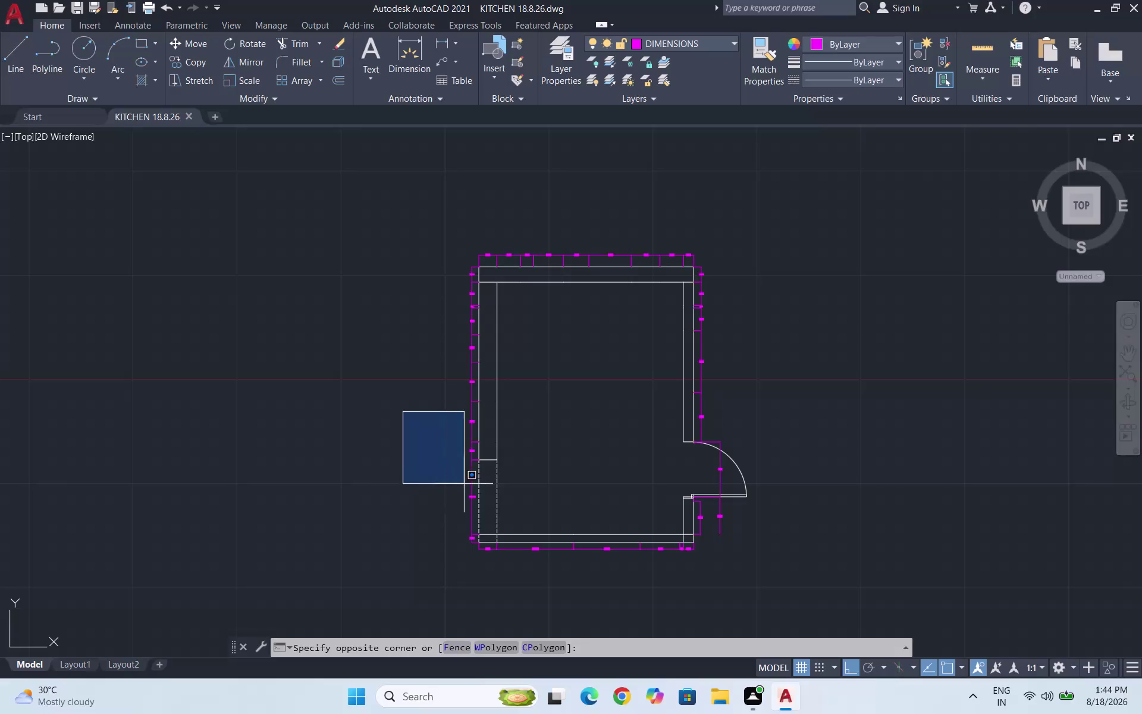
Cancel the accidental selection window, save, and return focus to the drawing.
key(Escape)
key(ctrl+s)
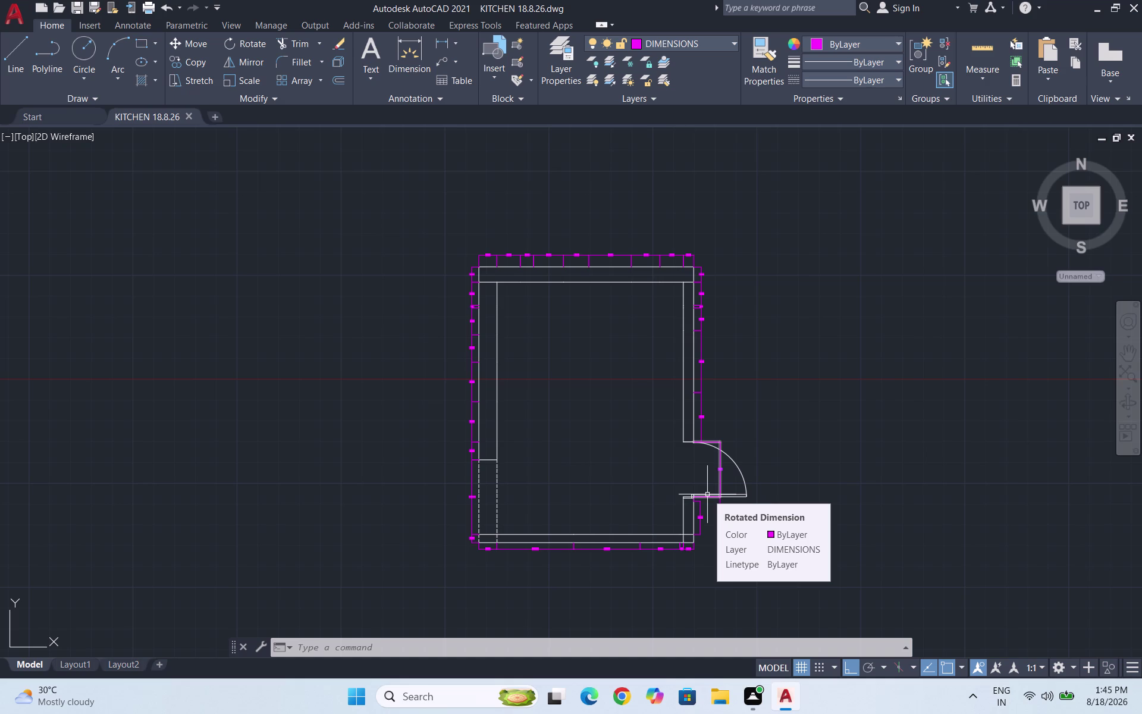
right_click(848, 387)
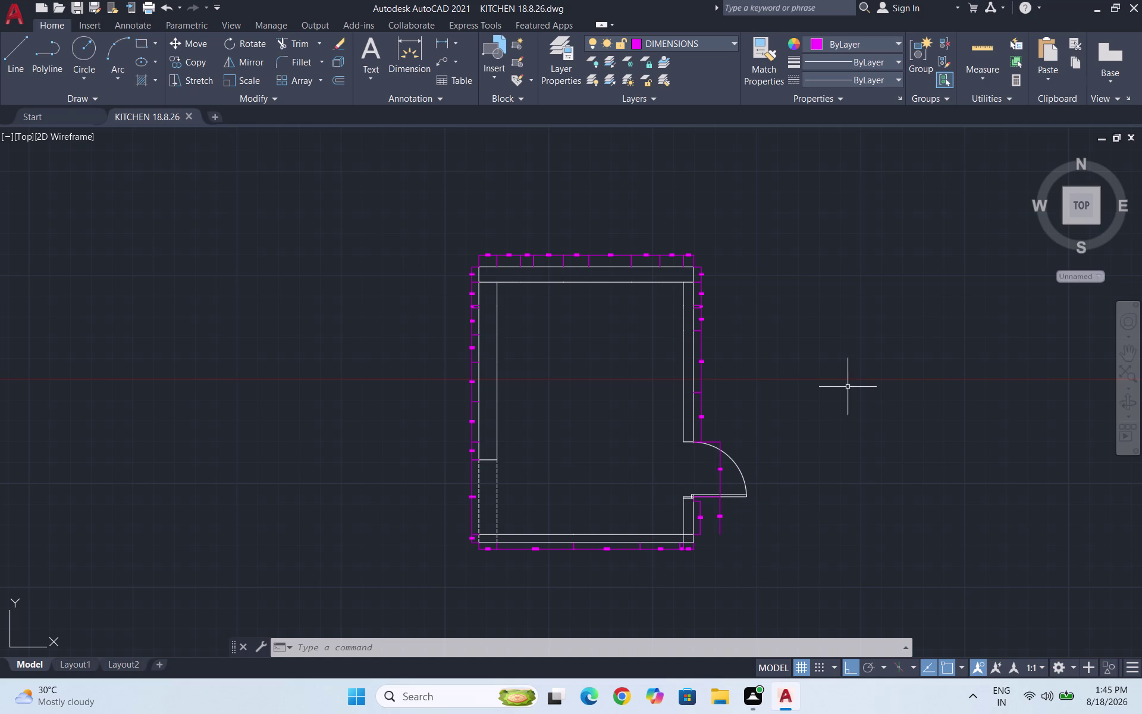
click(770, 404)
triple_click(783, 402)
triple_click(783, 402)
scroll(up, 3)
scroll(down, 3)
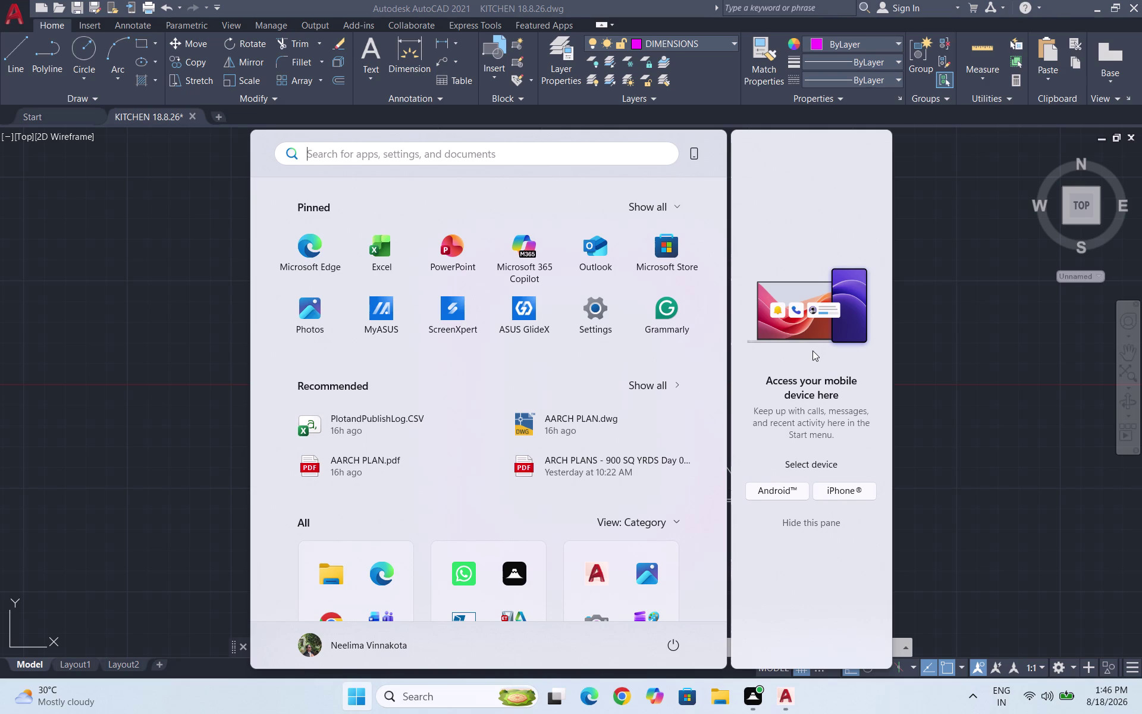
click(960, 380)
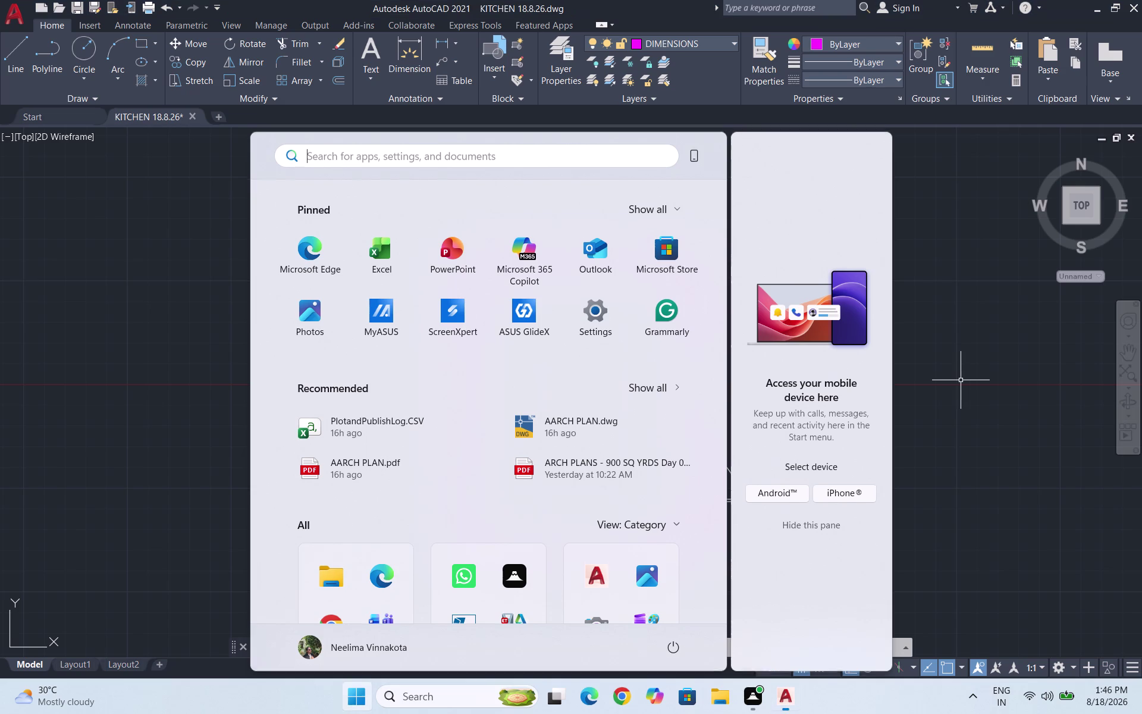
click(961, 380)
click(868, 399)
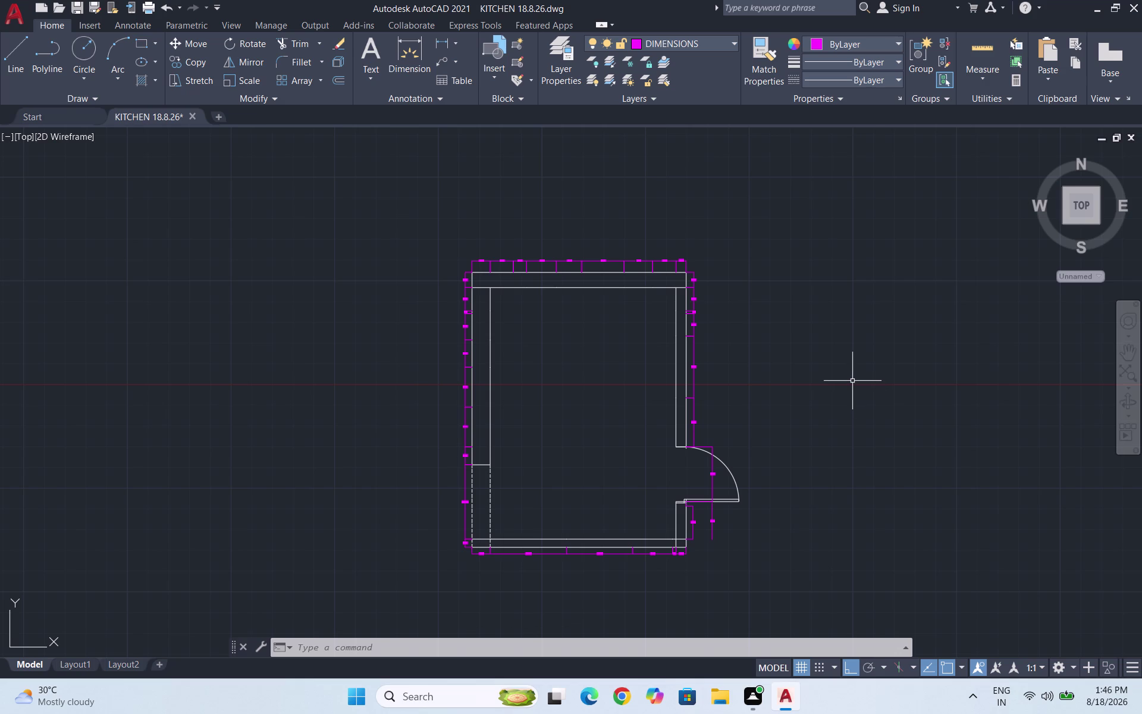
Cancel any running command and start the LINE command with L.
scroll(up, 3)
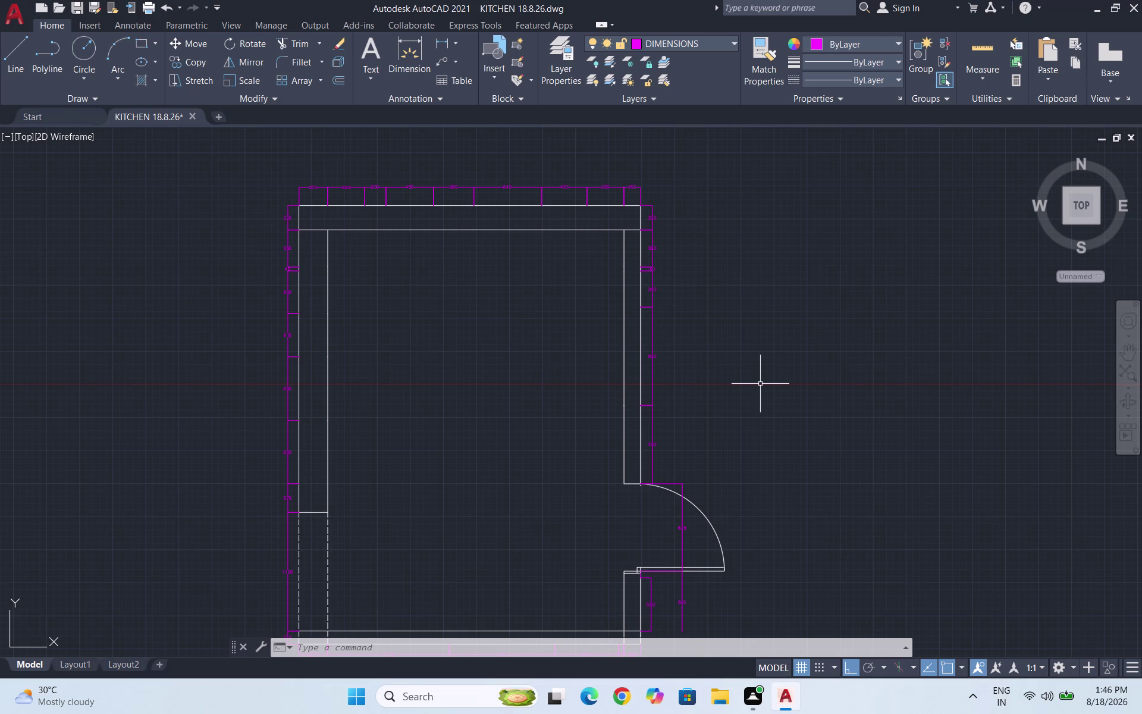
scroll(down, 3)
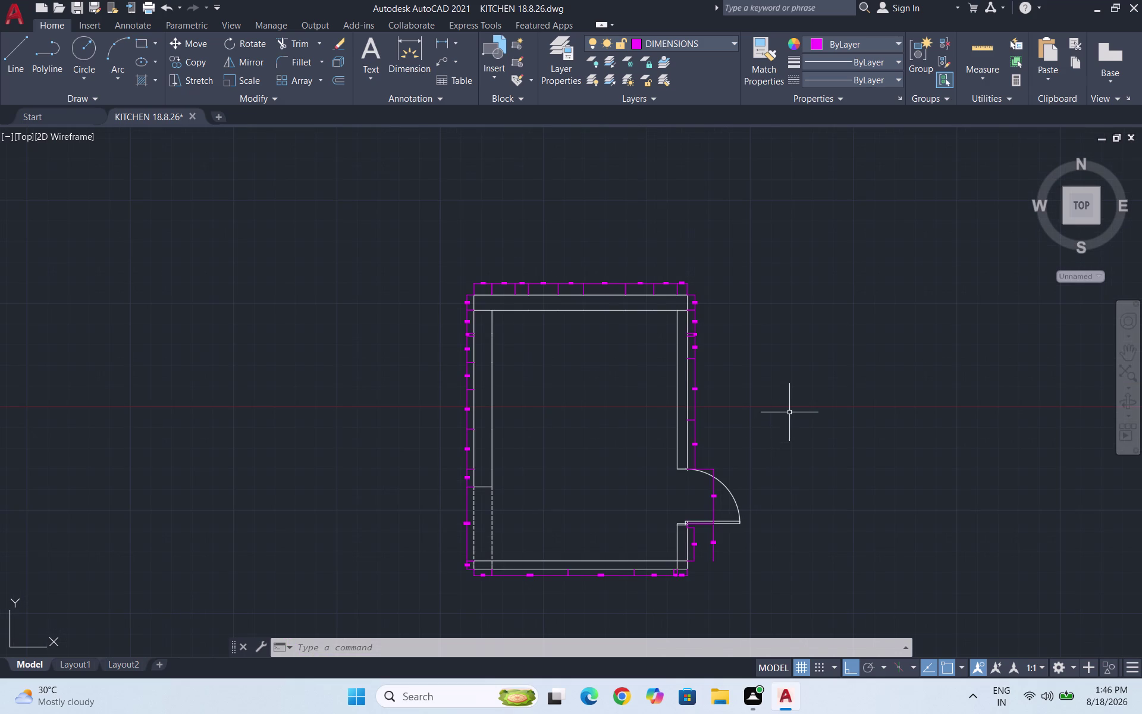
key(ctrl+s)
key(ctrl+s)
key(Escape)
key(Escape)
key(Escape)
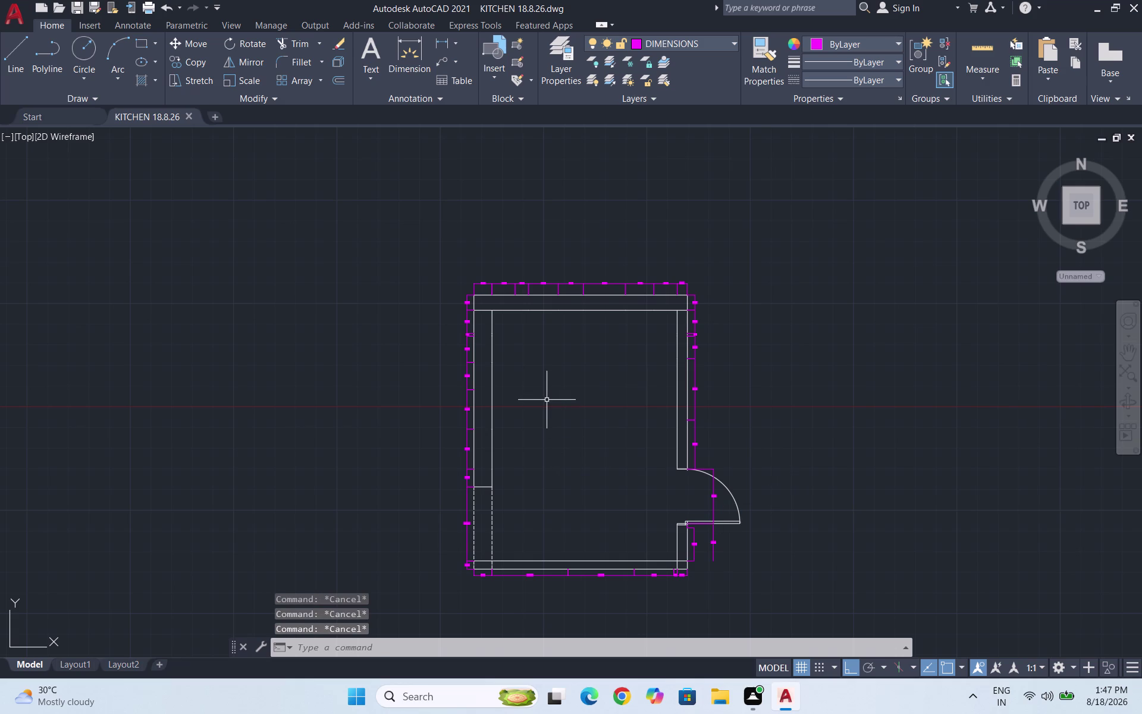
scroll(up, 3)
key(l)
key(Return)
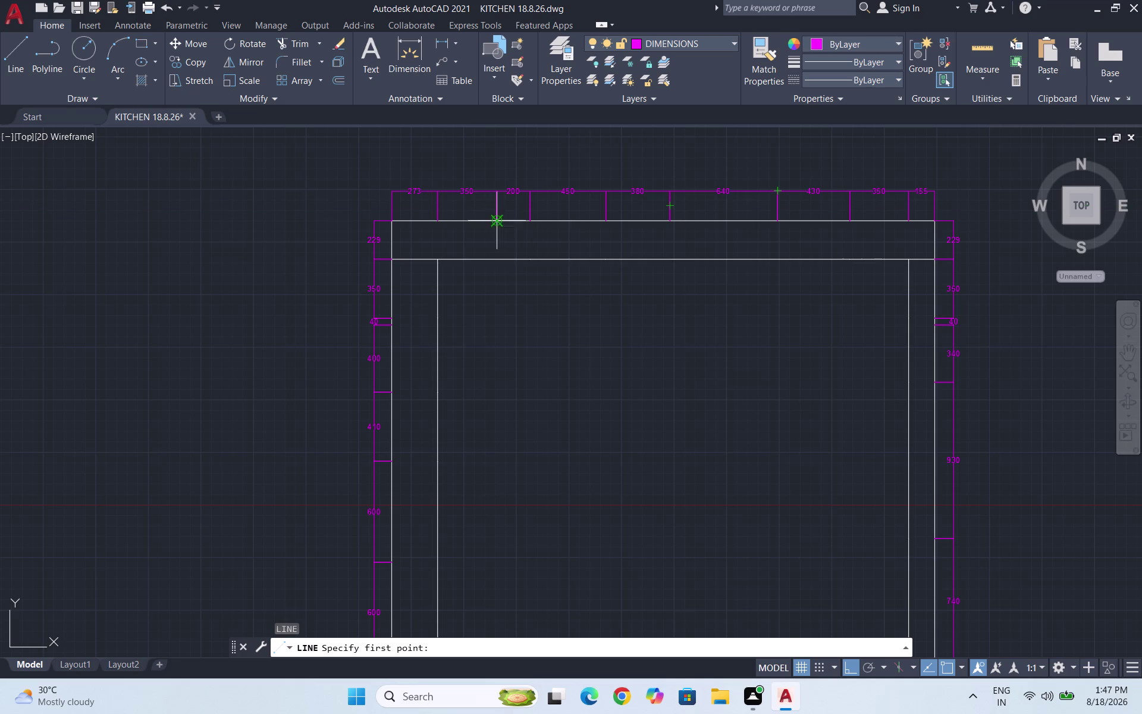
Draw a vertical line down from the top wall with a short return leg to the left wall.
click(507, 253)
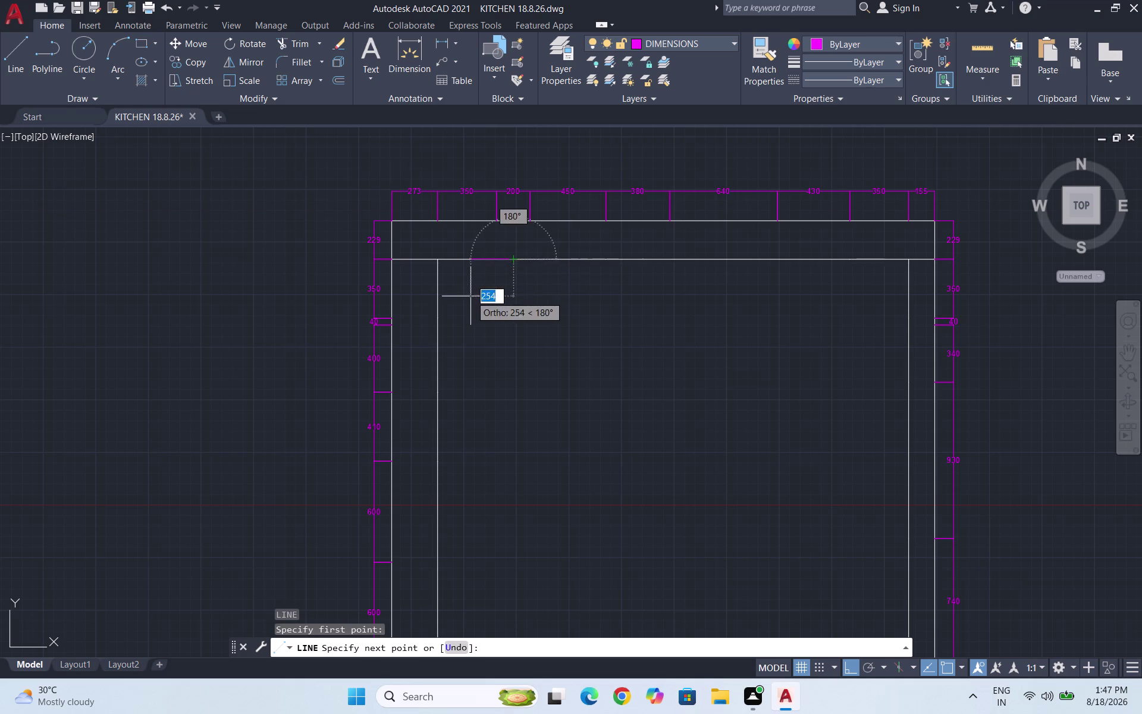
key(Escape)
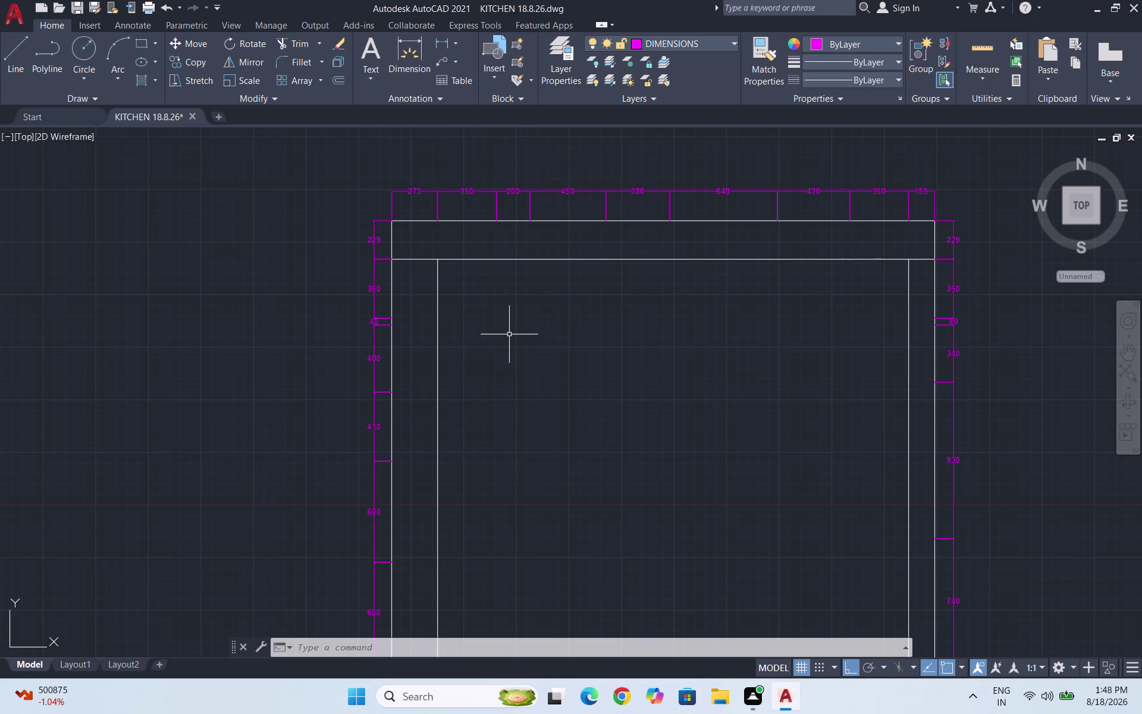
key(l)
key(Return)
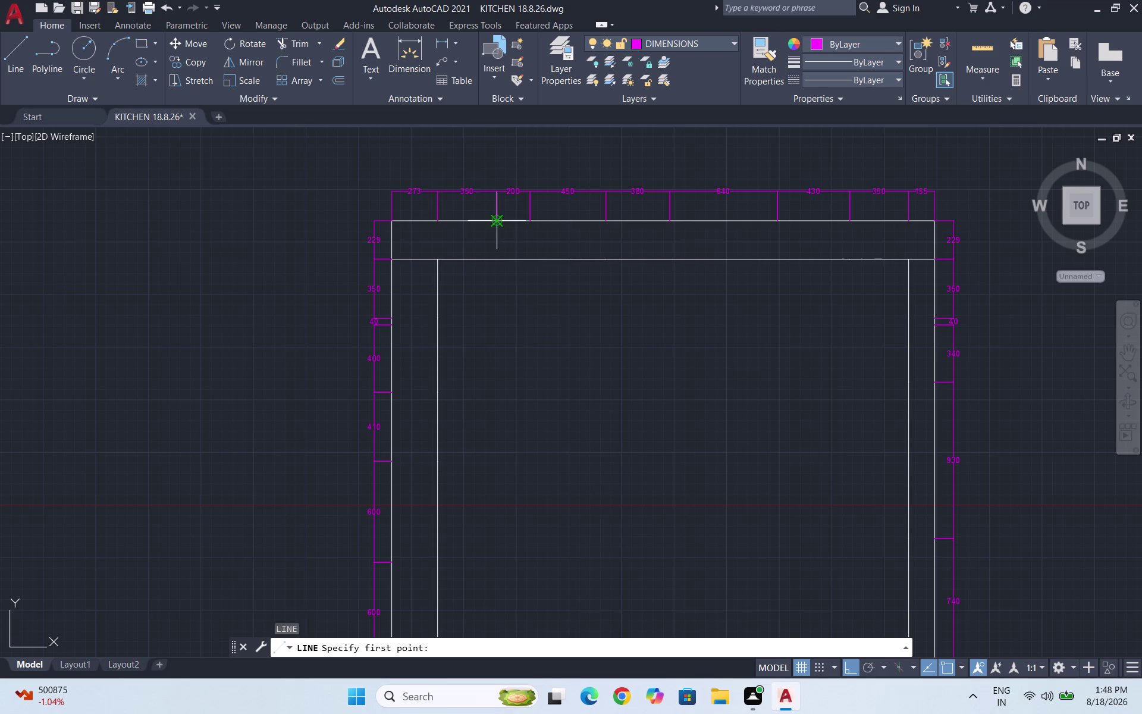
click(497, 261)
scroll(down, 3)
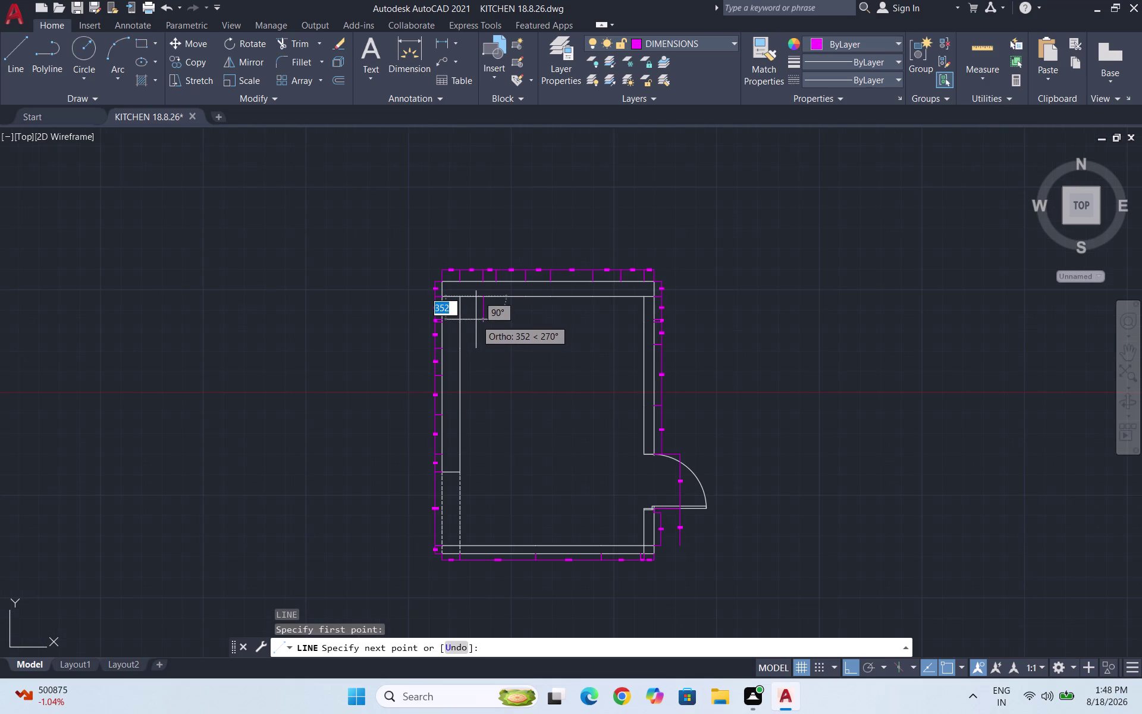
scroll(up, 3)
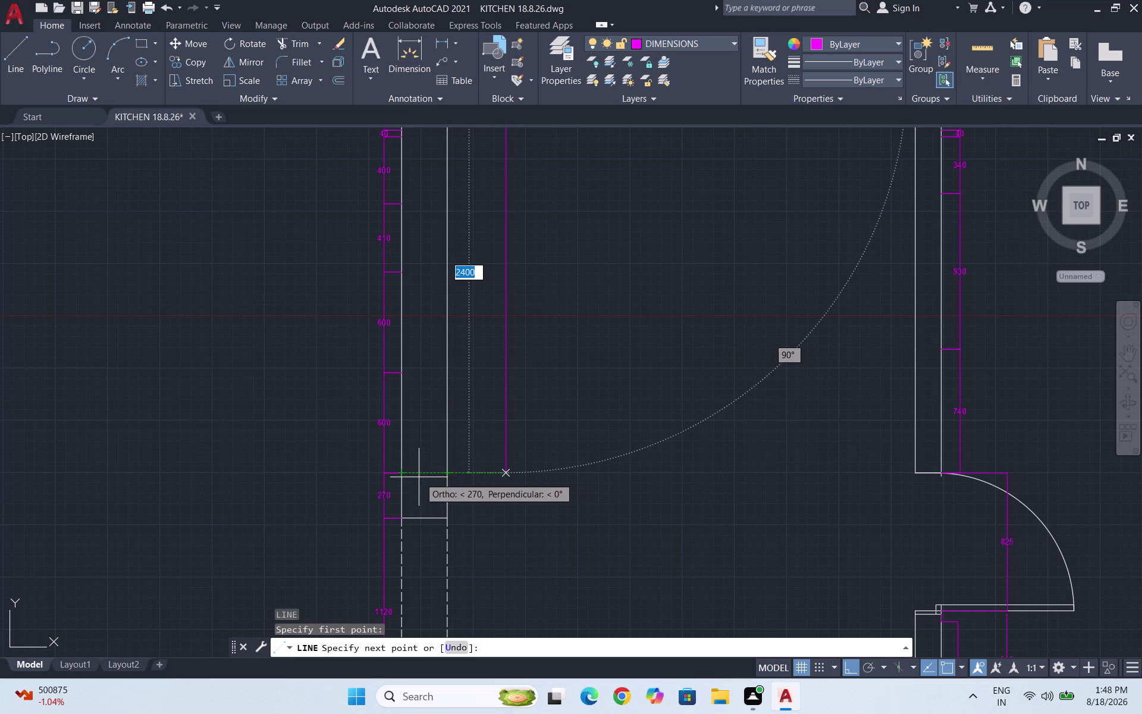
click(506, 473)
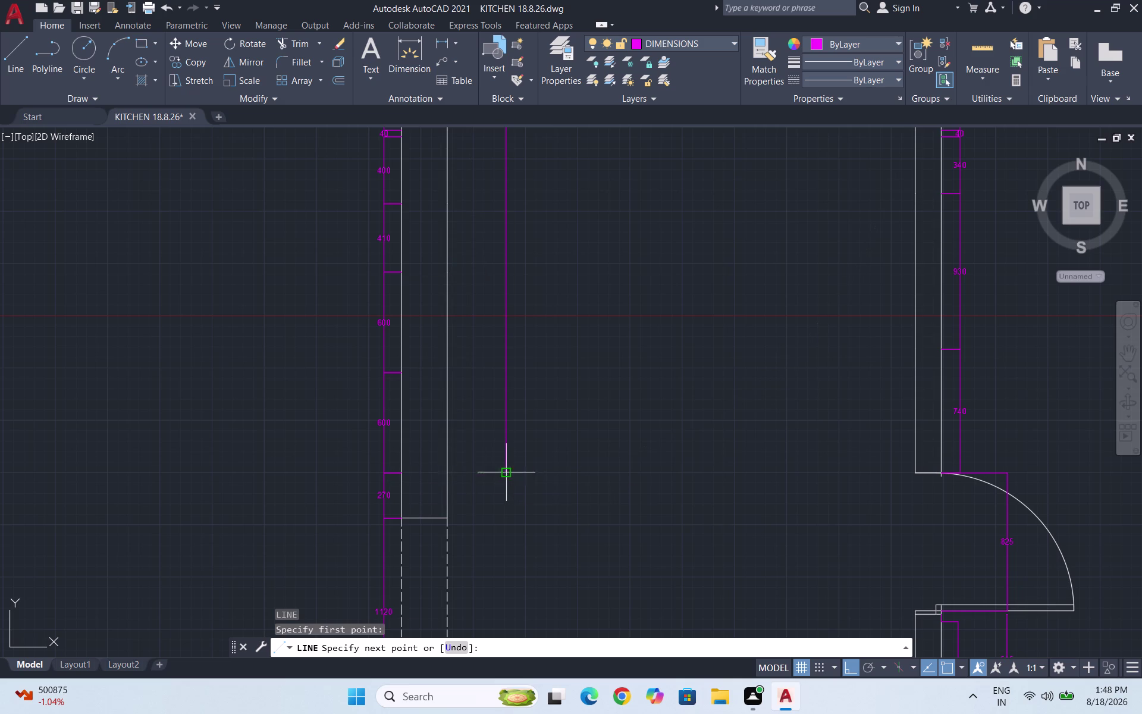
click(449, 474)
key(Escape)
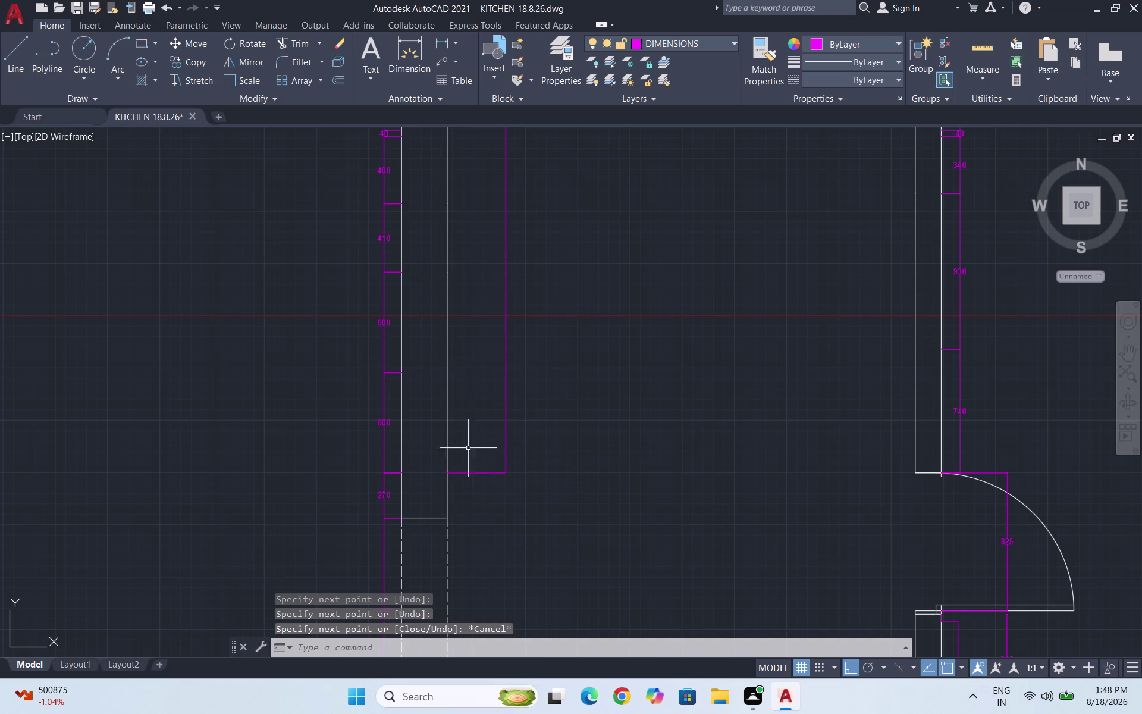
scroll(down, 3)
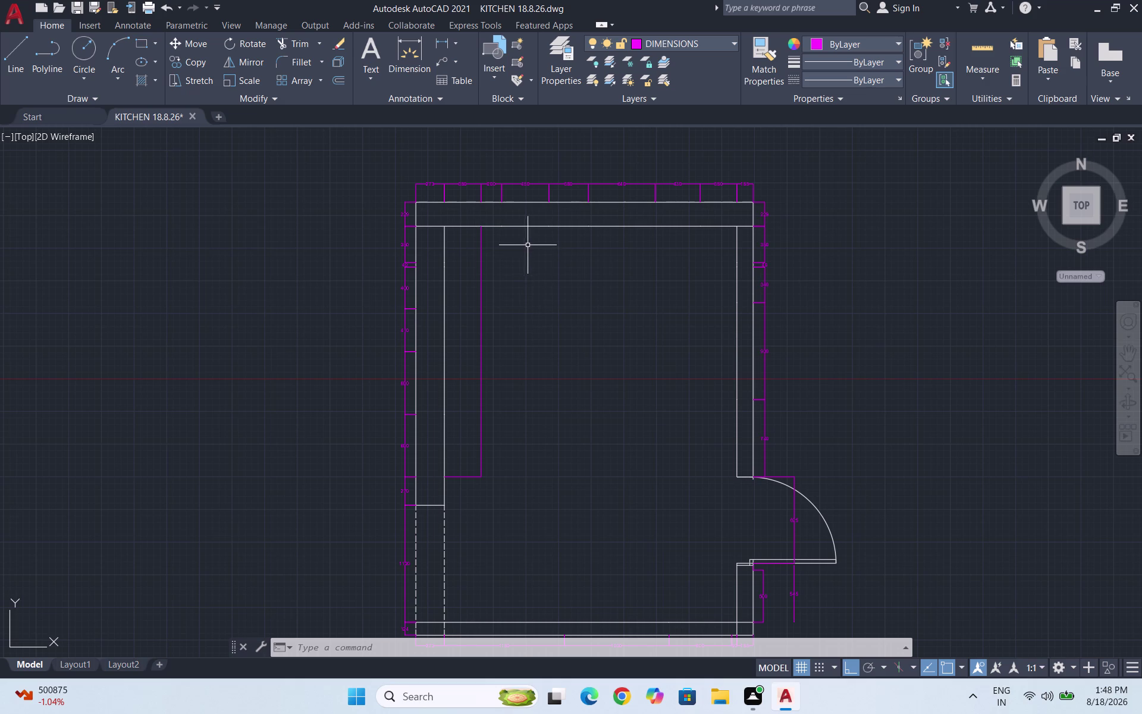
Make KITCHEN ITEMS the current layer and cancel any active command.
click(667, 39)
click(692, 135)
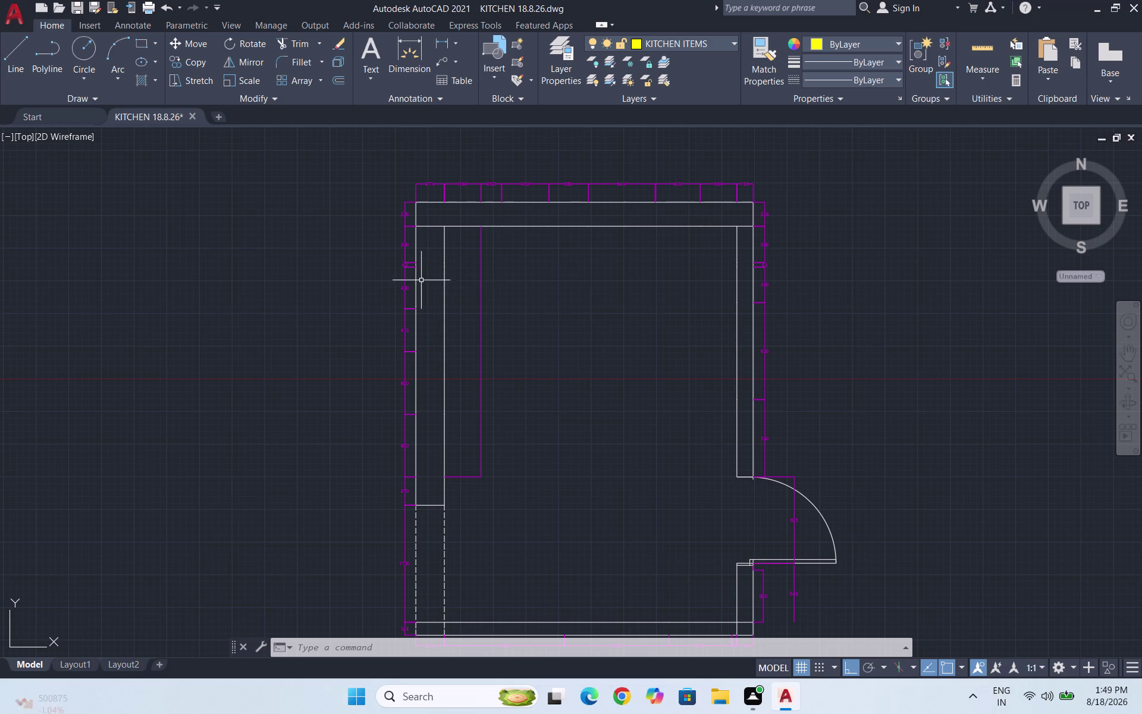
scroll(up, 3)
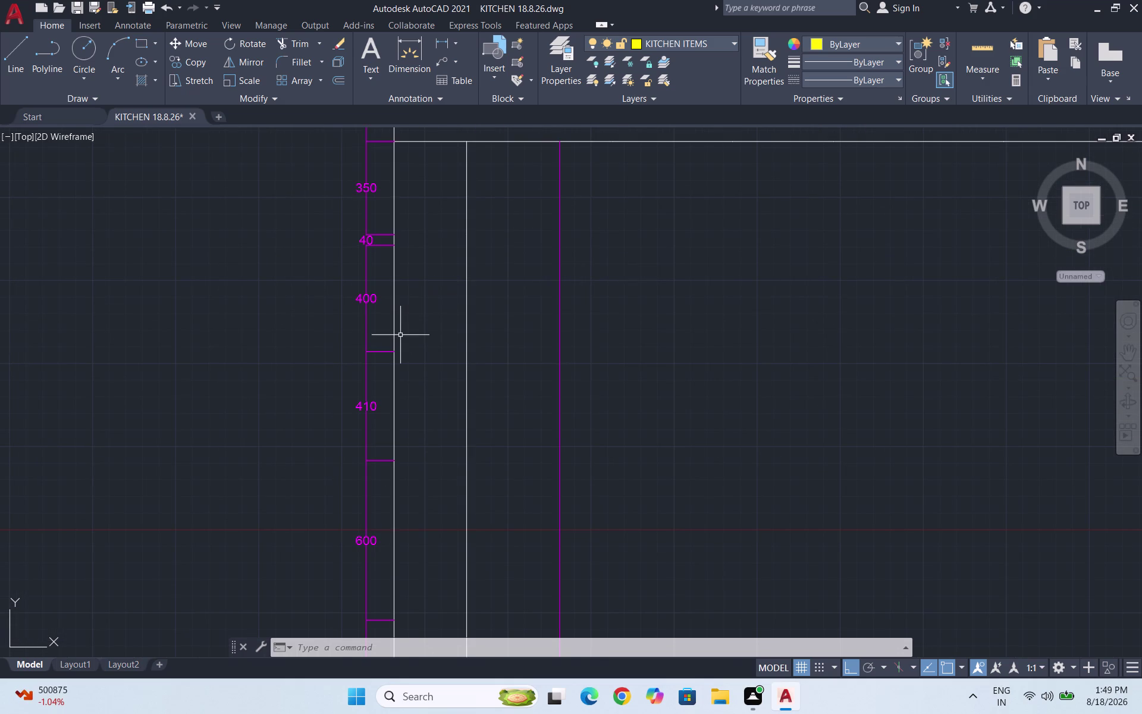
scroll(down, 3)
key(Escape)
key(Escape)
key(Escape)
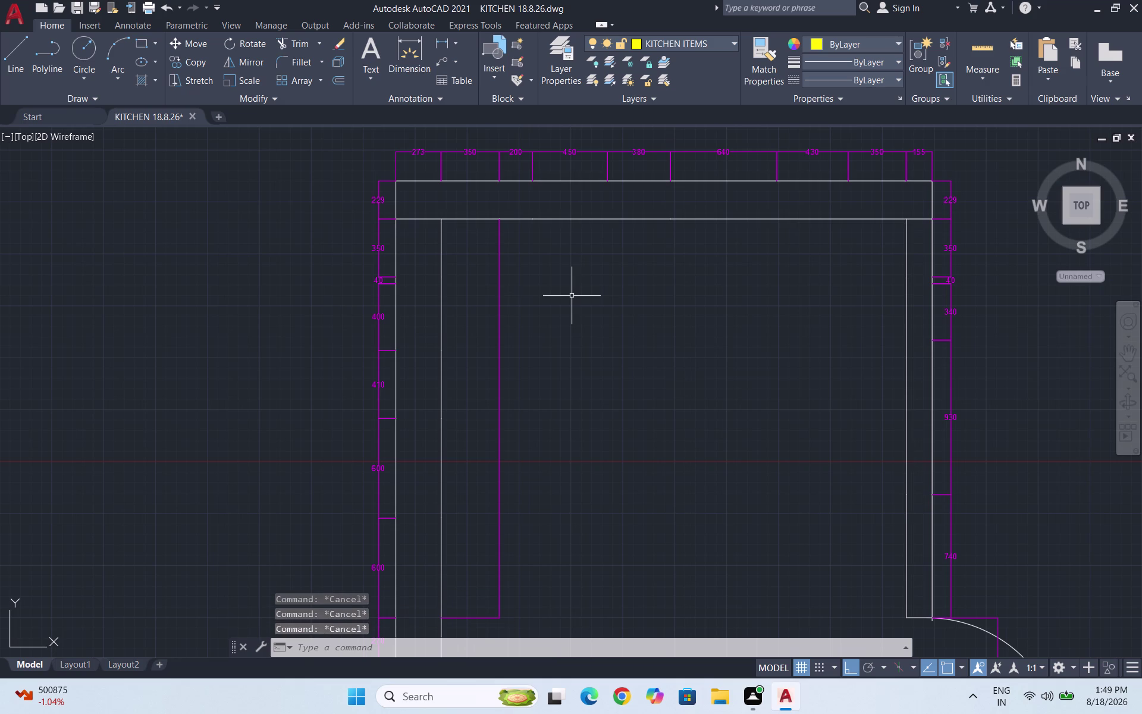
key(Escape)
key(Escape)
Draw a yellow line 2400 down from the top wall with a short leg left.
key(l)
key(Return)
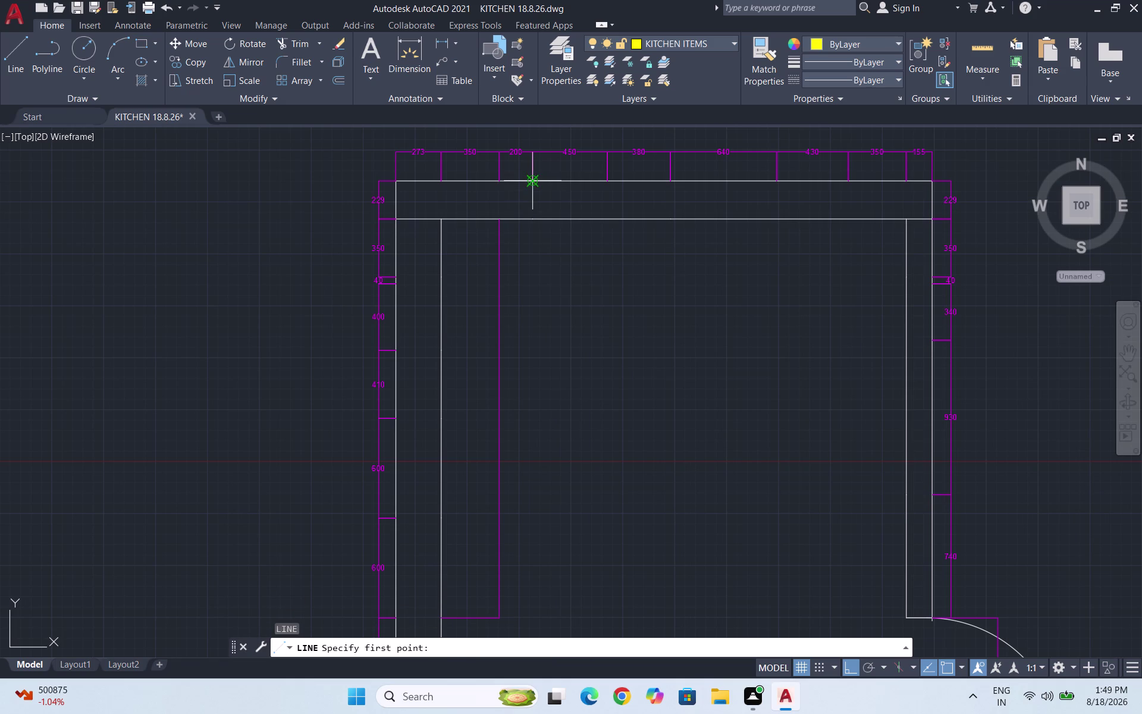
click(531, 216)
scroll(down, 3)
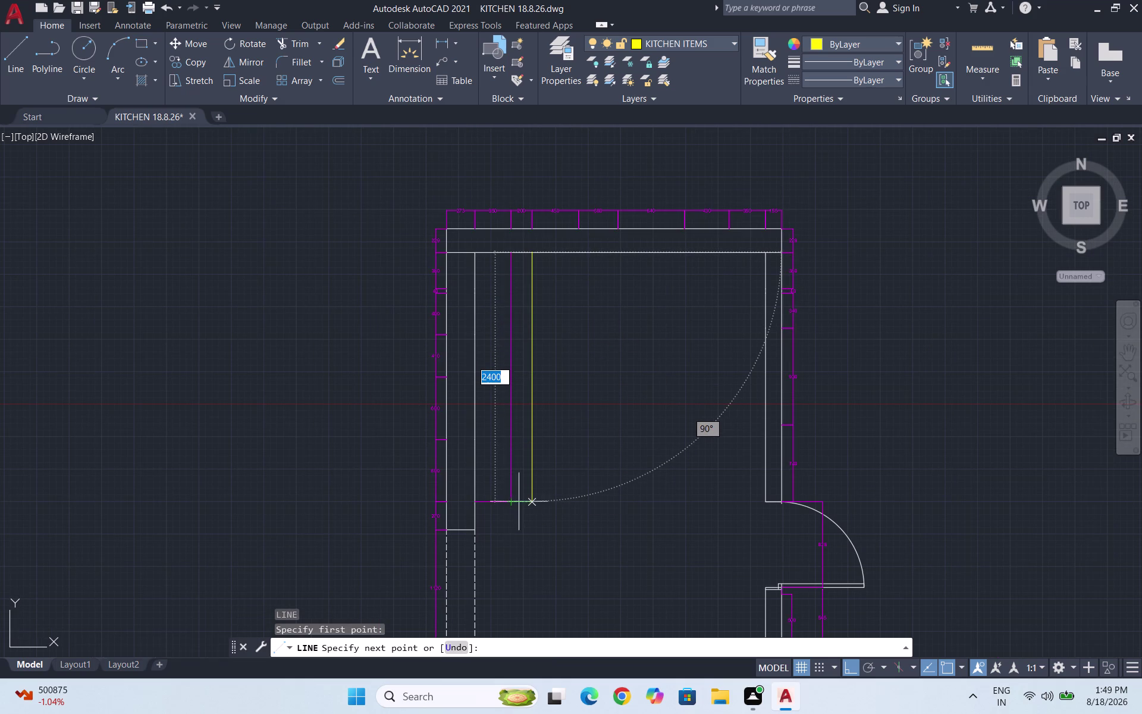
click(532, 501)
click(511, 504)
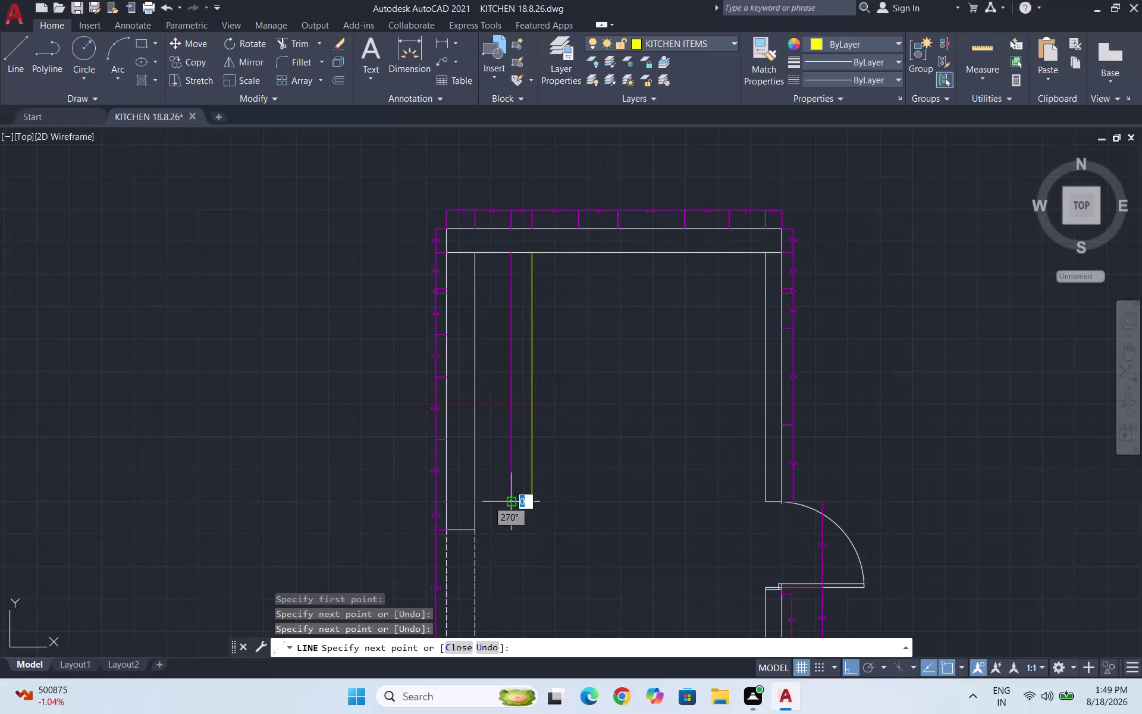
key(Escape)
scroll(down, 3)
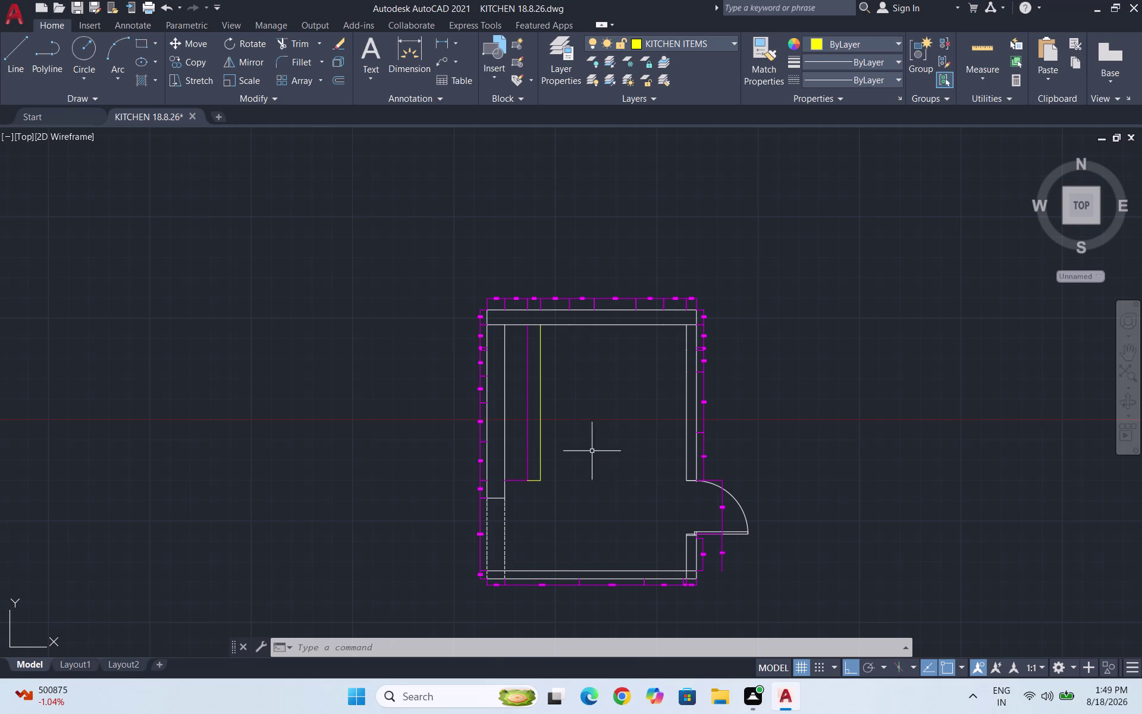
Draw a long yellow horizontal line from the counter edge rightward past the right wall.
scroll(up, 3)
scroll(up, 3)
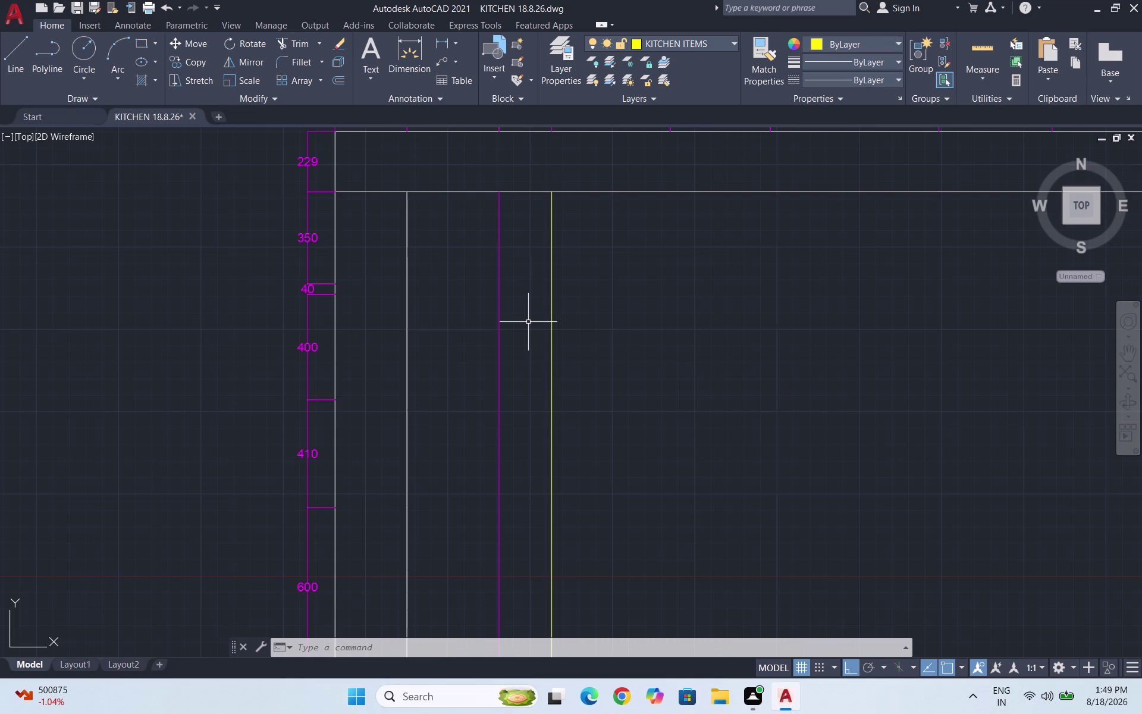
key(l)
key(Return)
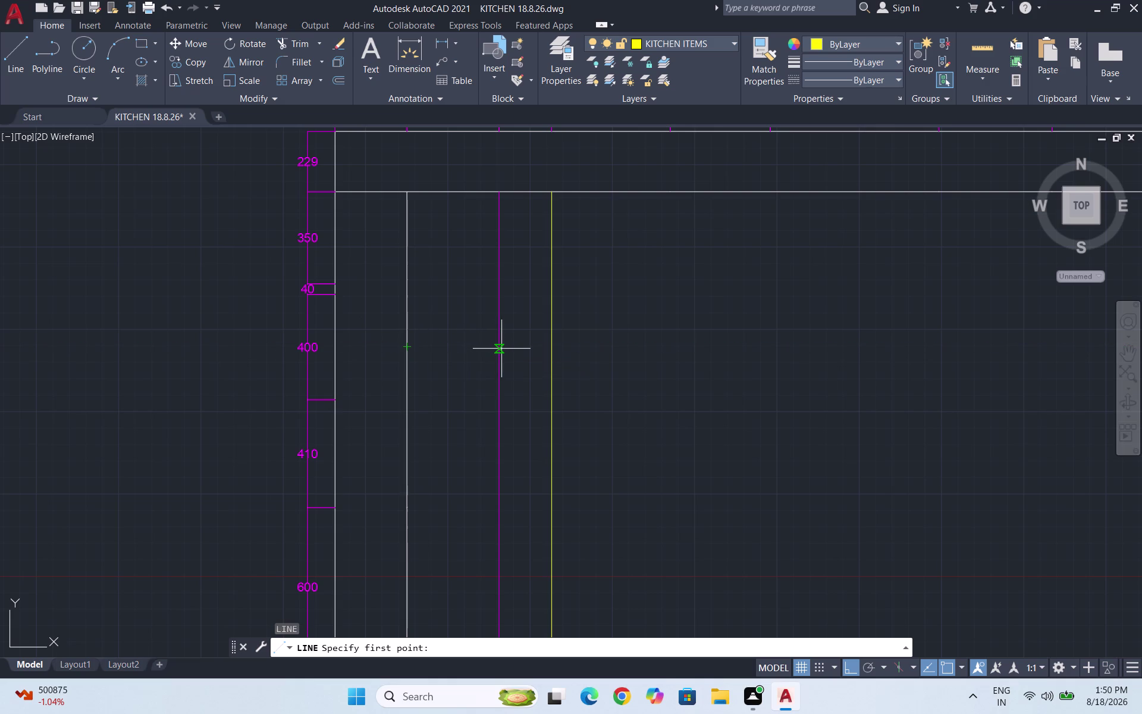
click(549, 349)
scroll(down, 3)
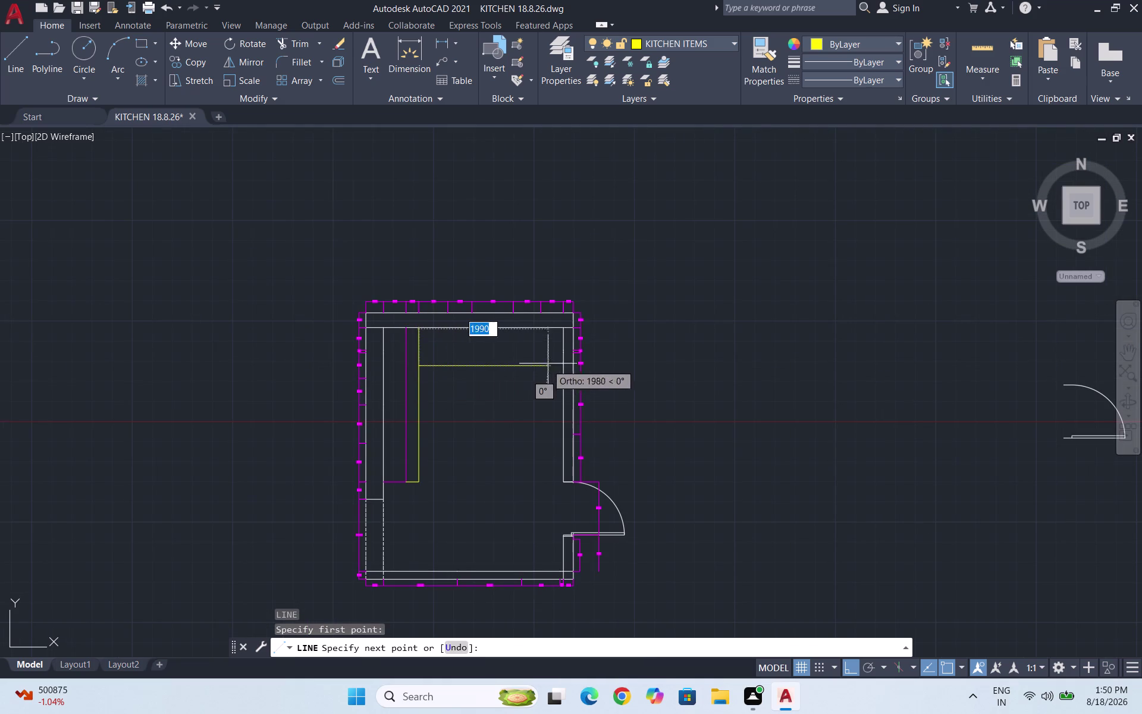
click(705, 346)
key(Escape)
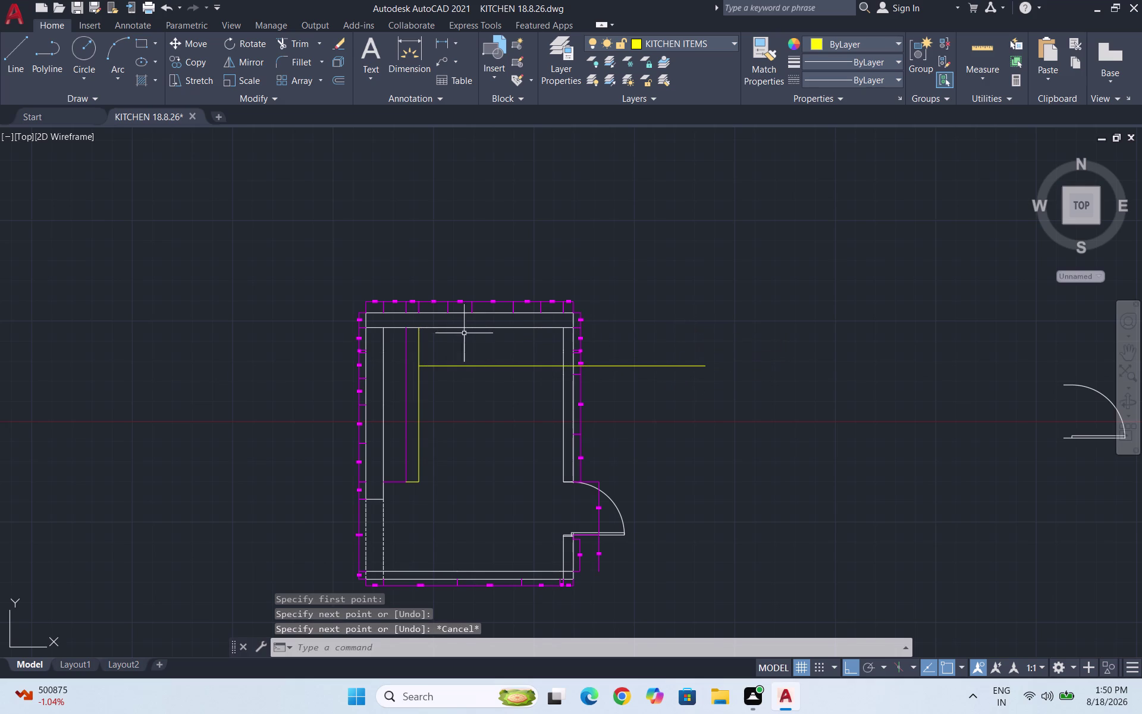
Switch the current layer to WALLS from the Layers dropdown.
scroll(up, 3)
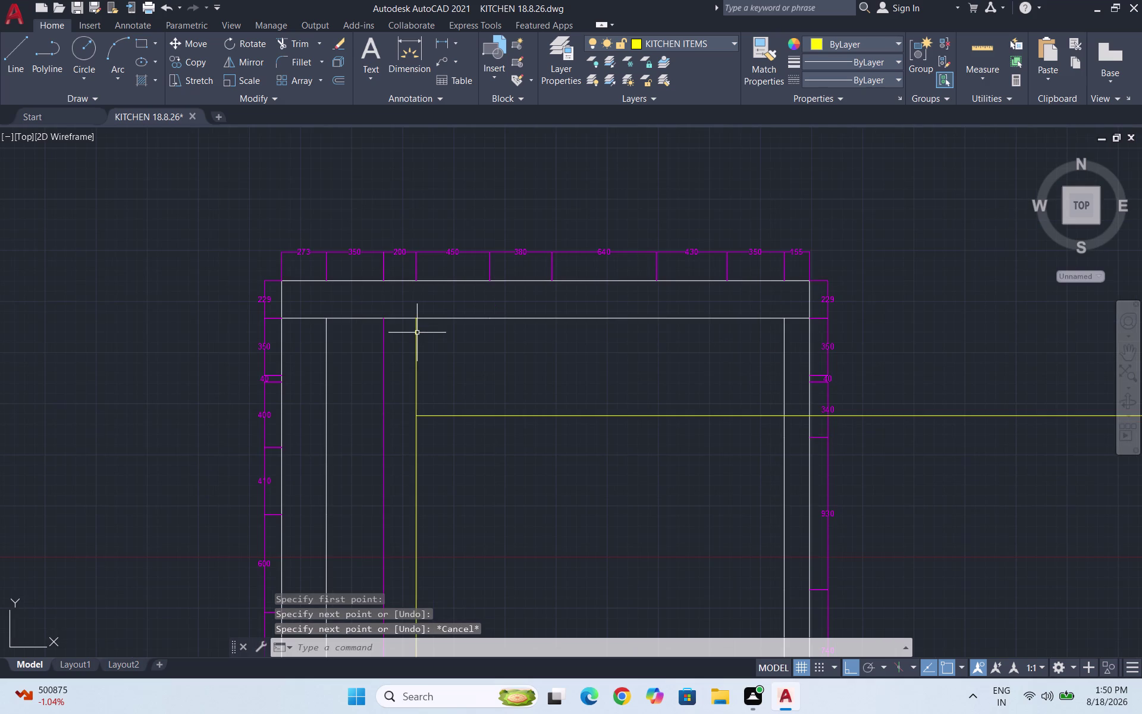
click(695, 33)
click(694, 40)
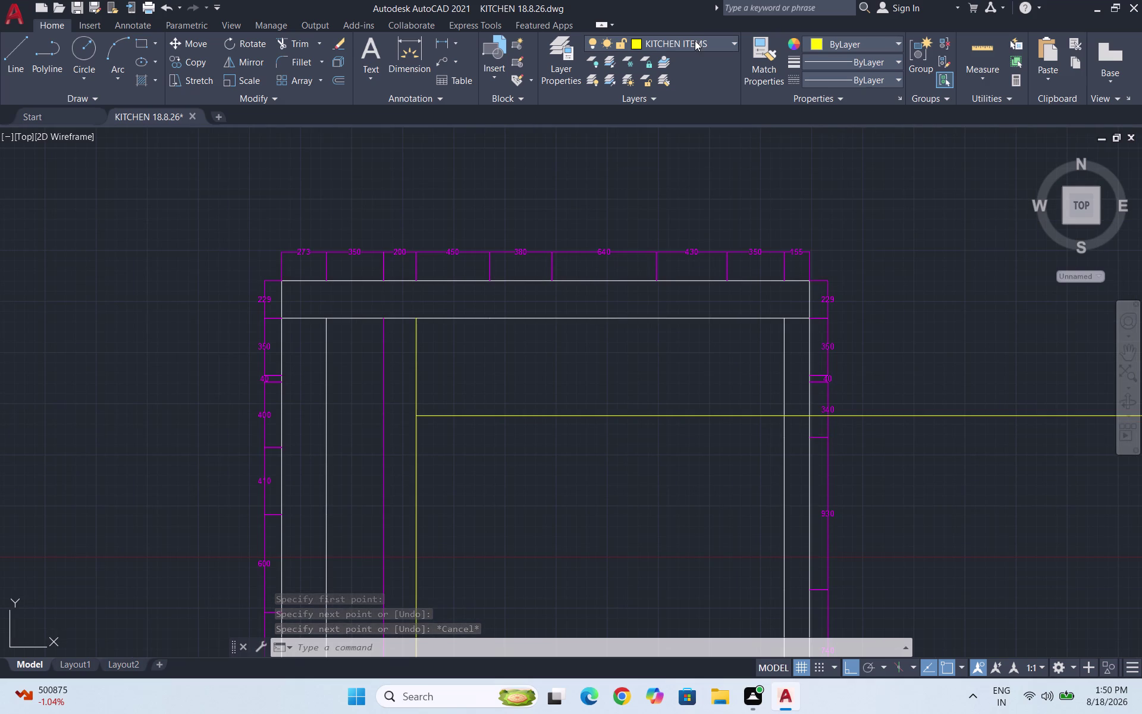
click(698, 170)
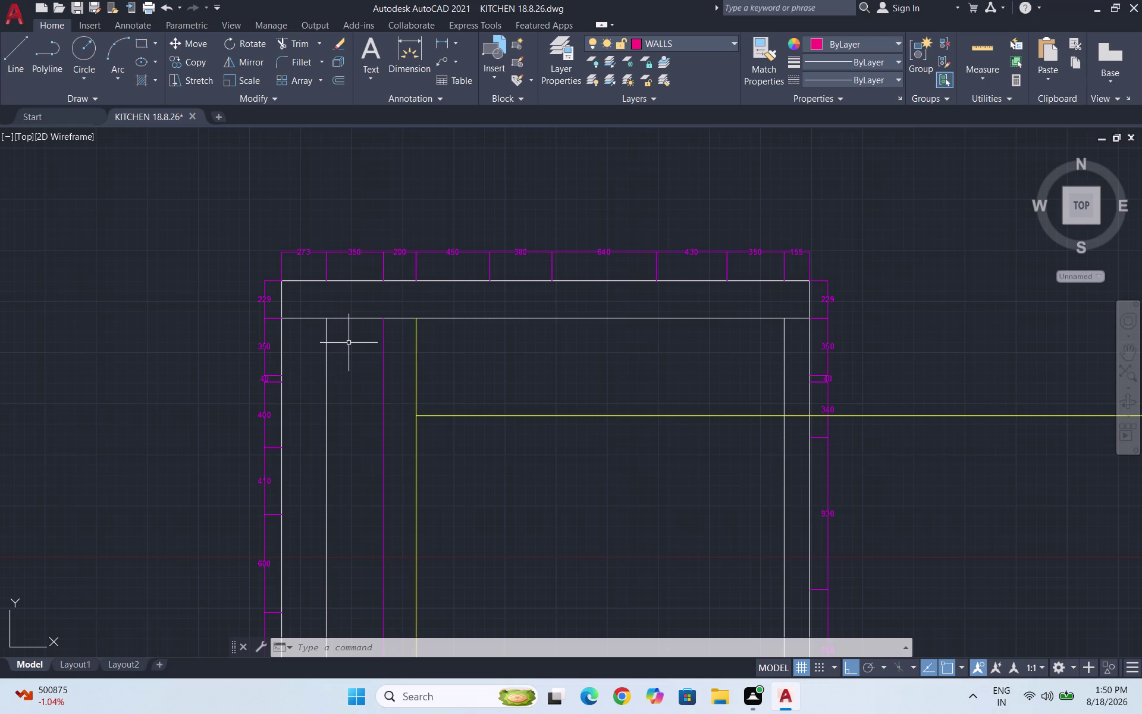
Draw a magenta horizontal line from the 40 mark across to the right wall.
key(l)
key(Return)
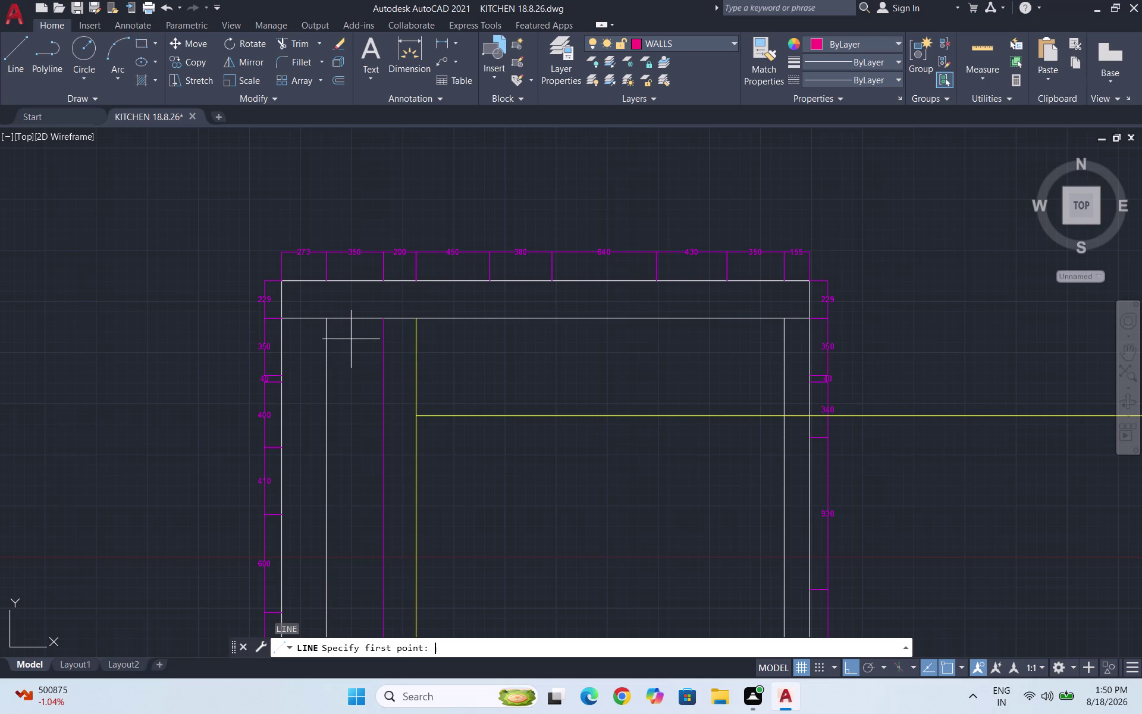
scroll(up, 3)
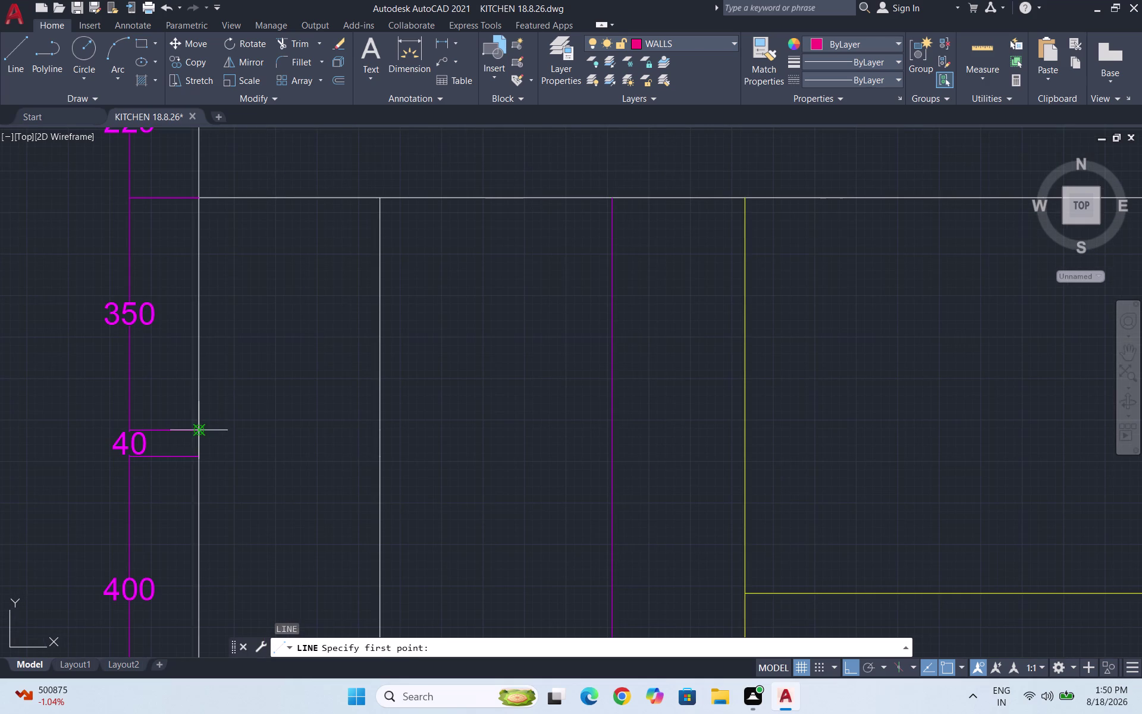
click(745, 429)
scroll(down, 3)
scroll(down, 3)
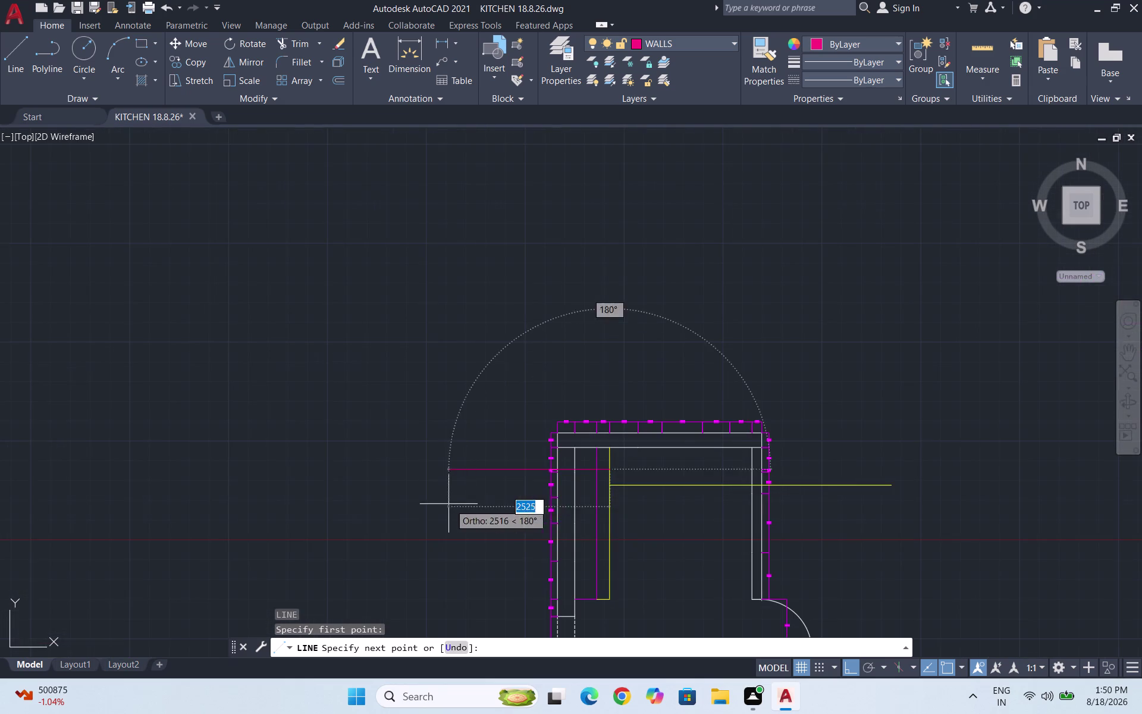
scroll(up, 3)
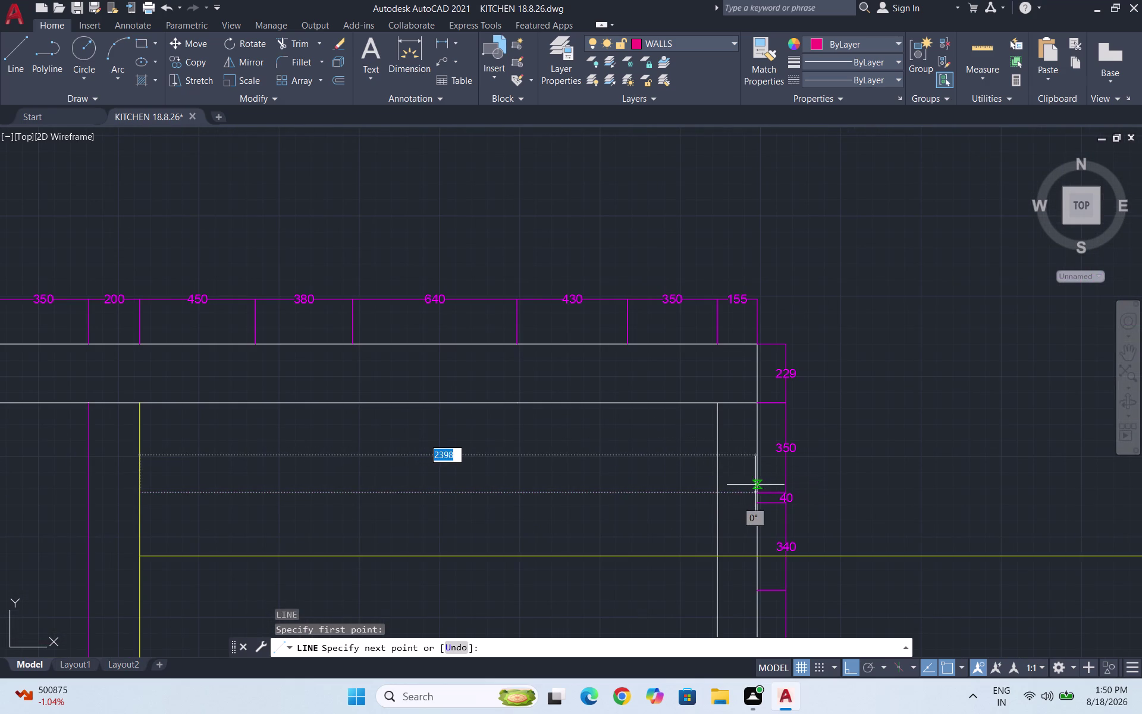
click(720, 494)
key(Escape)
Zoom around the plan and select the yellow horizontal counter line.
scroll(down, 3)
scroll(down, 3)
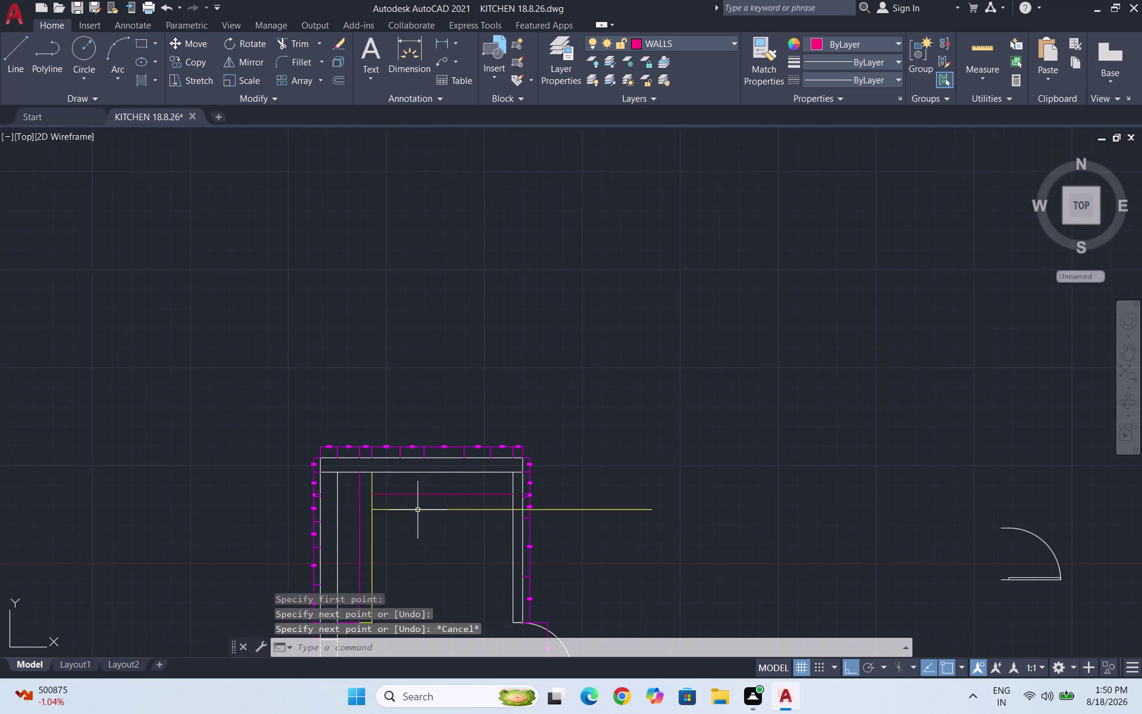
scroll(up, 3)
scroll(down, 3)
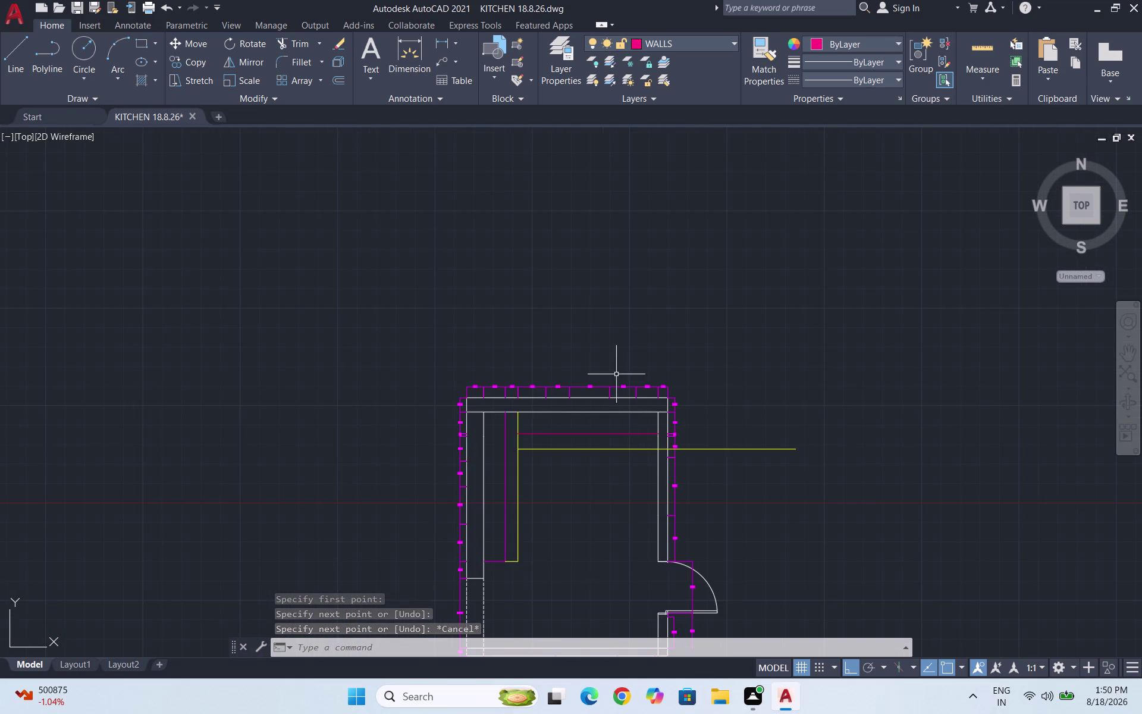
scroll(down, 3)
scroll(up, 3)
scroll(up, 3)
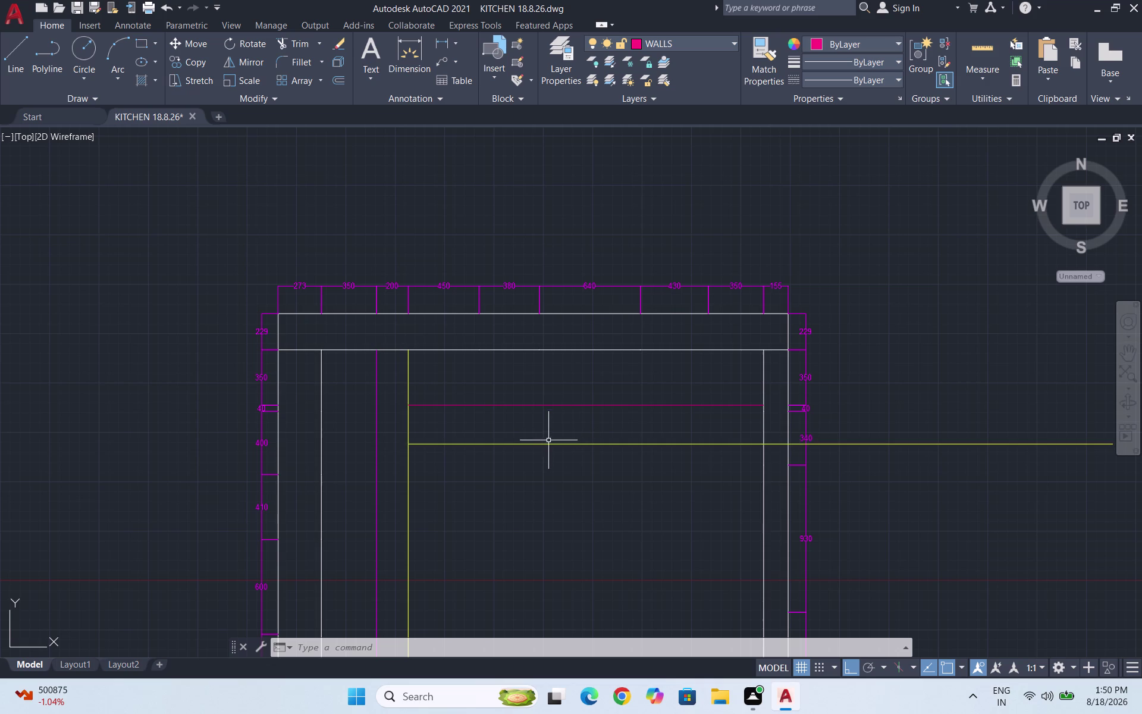
drag(507, 461, 499, 454)
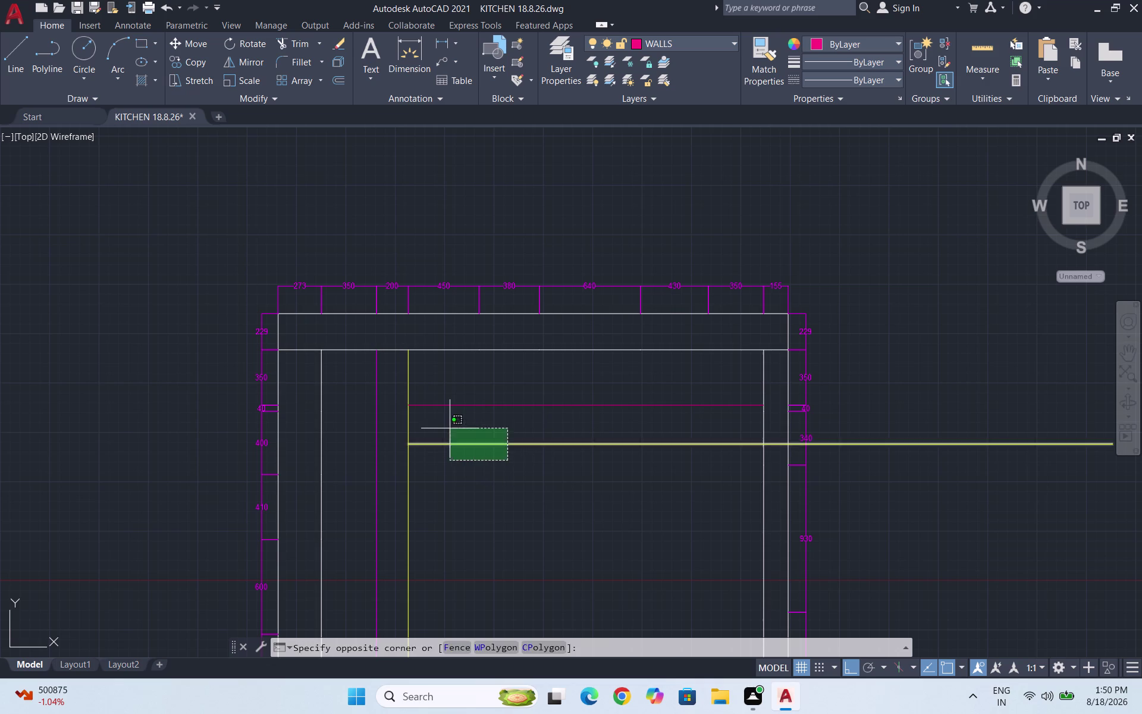
Try offsetting the yellow counter line by 2, then cancel.
click(450, 429)
key(o)
key(Return)
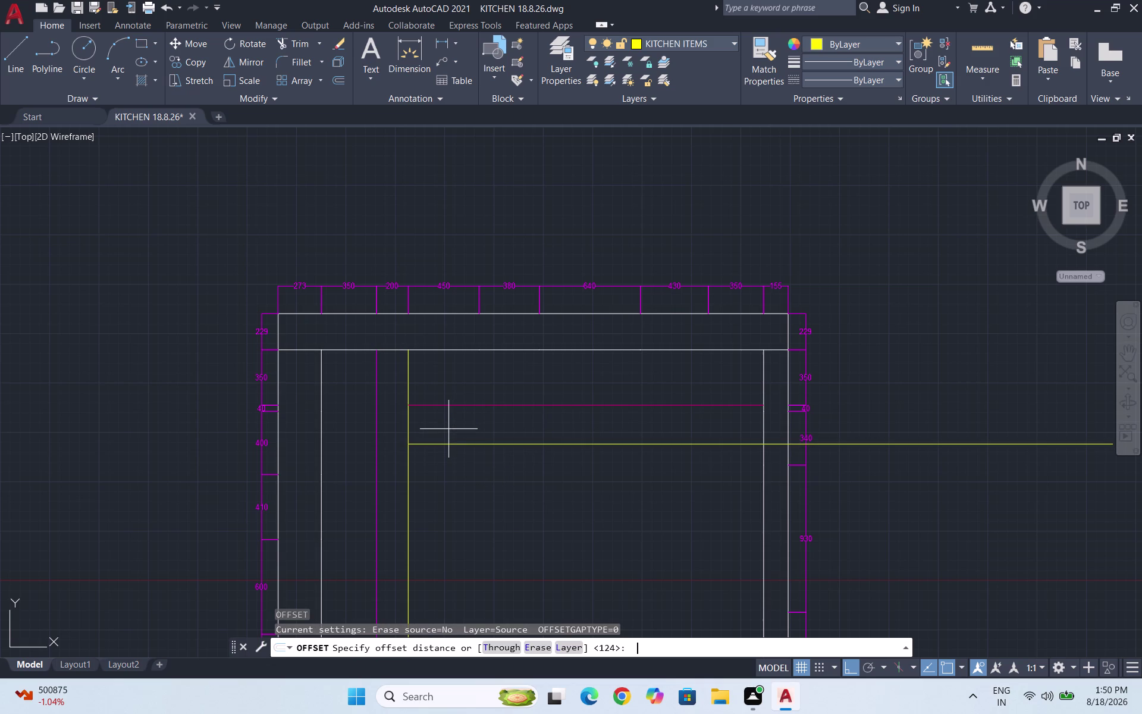
key(2)
key(Return)
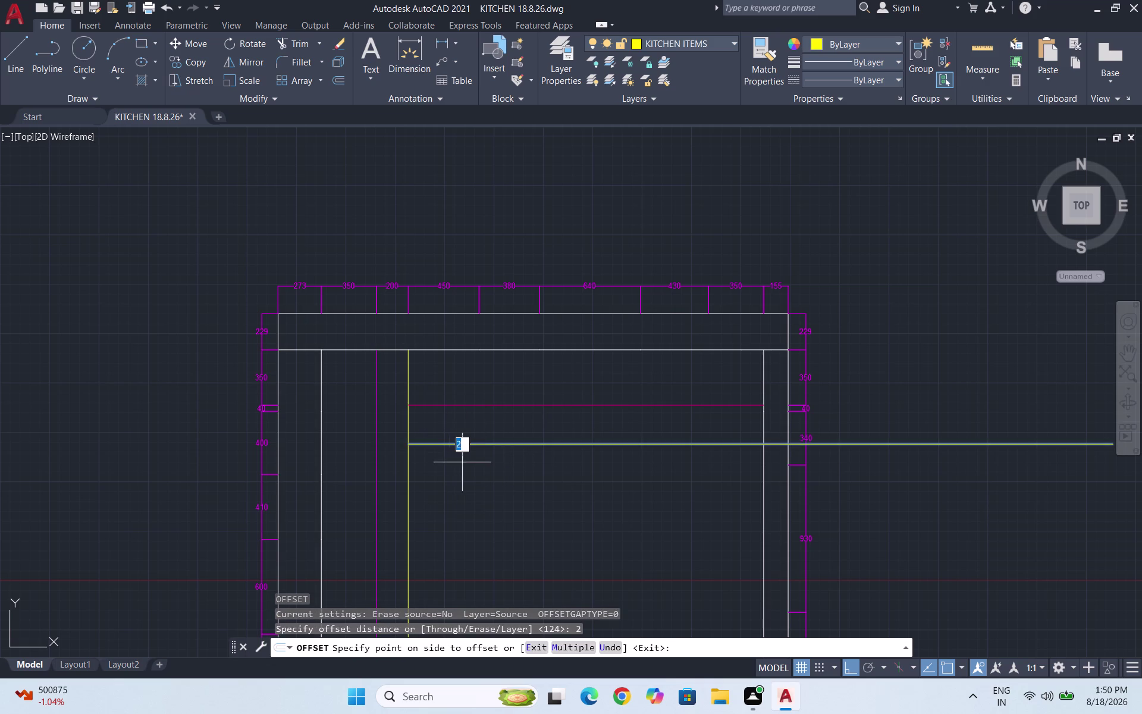
key(Escape)
Retry offsetting the yellow counter line with distances 5 and 10, then cancel.
drag(508, 462, 489, 453)
click(465, 431)
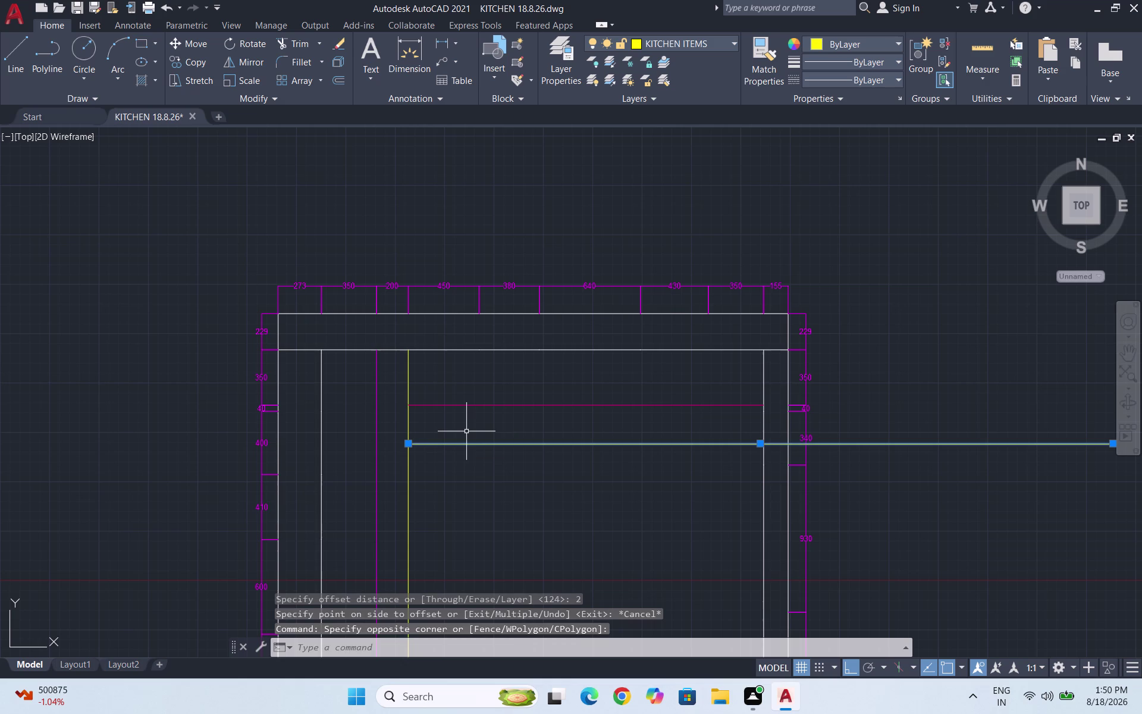
key(p)
key(BackSpace)
key(o)
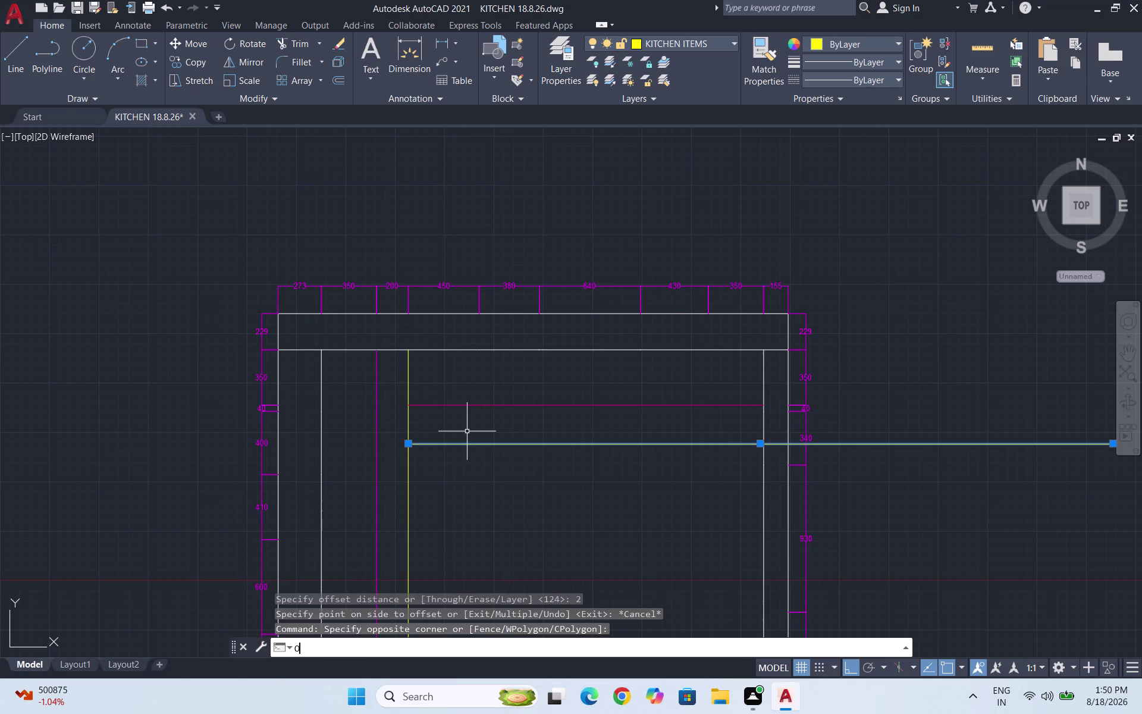
key(Return)
key(5)
key(Return)
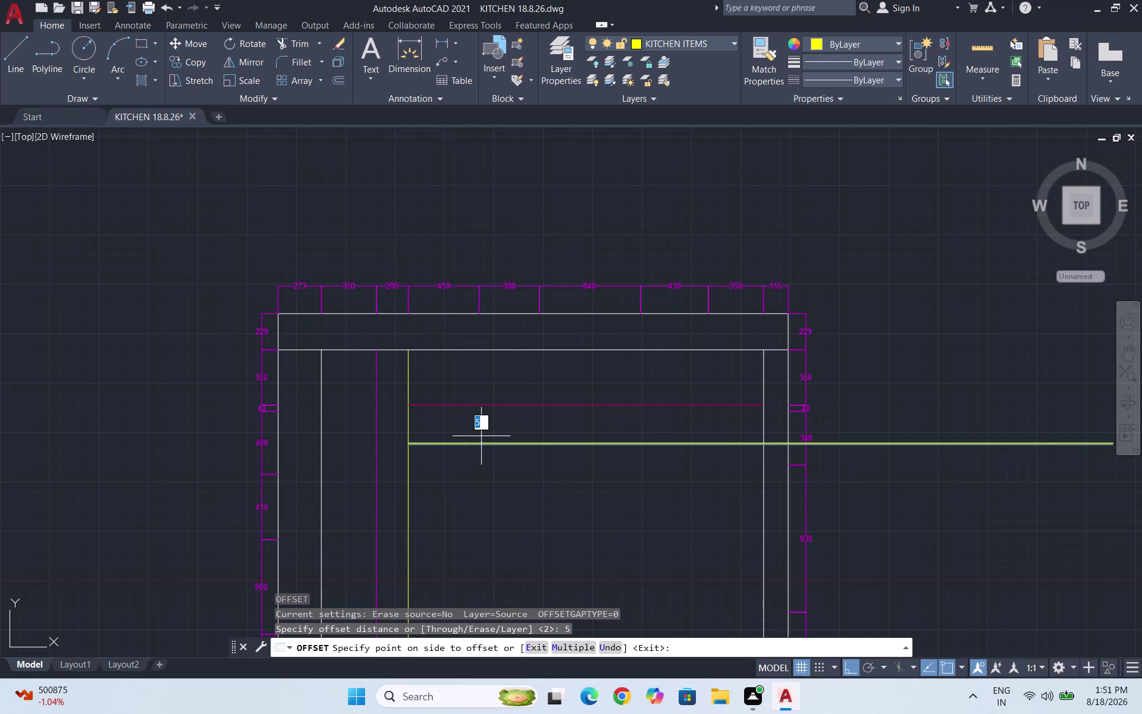
text(10)
key(Return)
key(Escape)
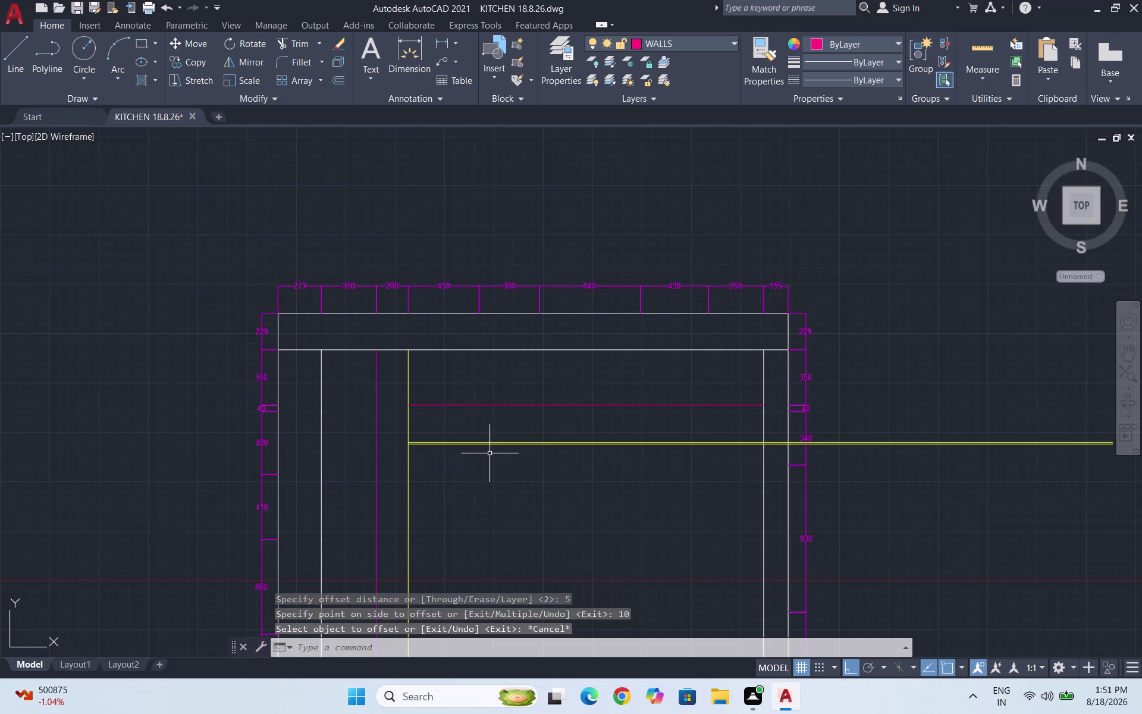
Select one of the yellow lines and clear the selection again.
scroll(up, 3)
scroll(down, 3)
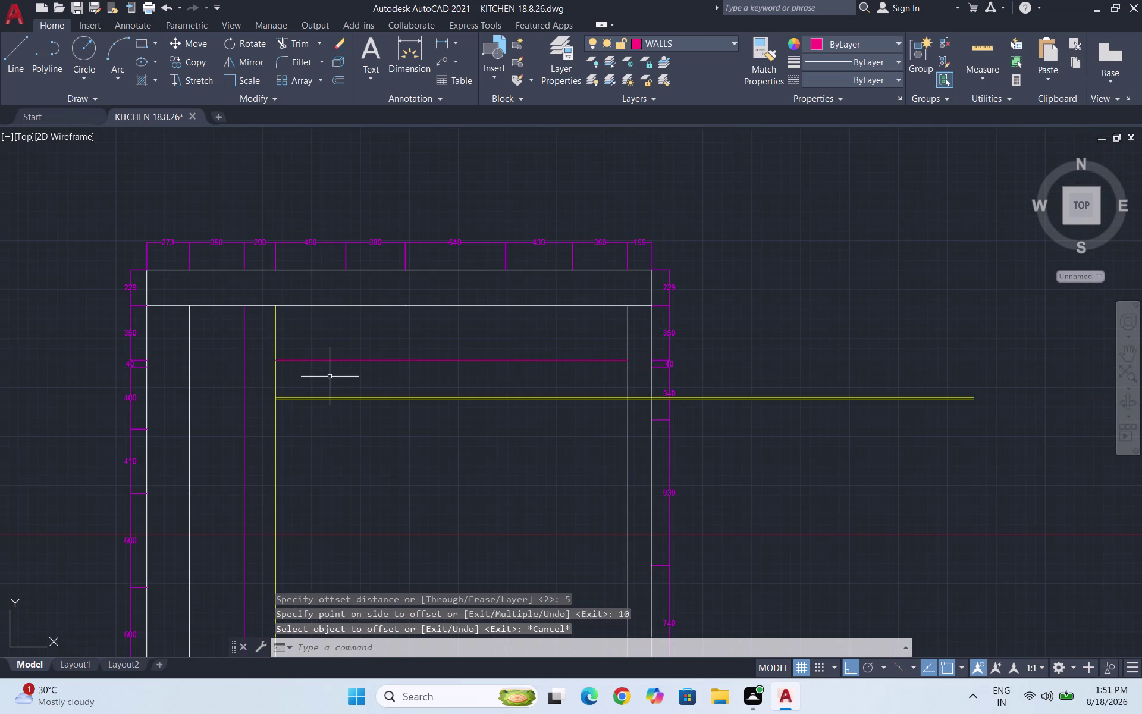
scroll(up, 3)
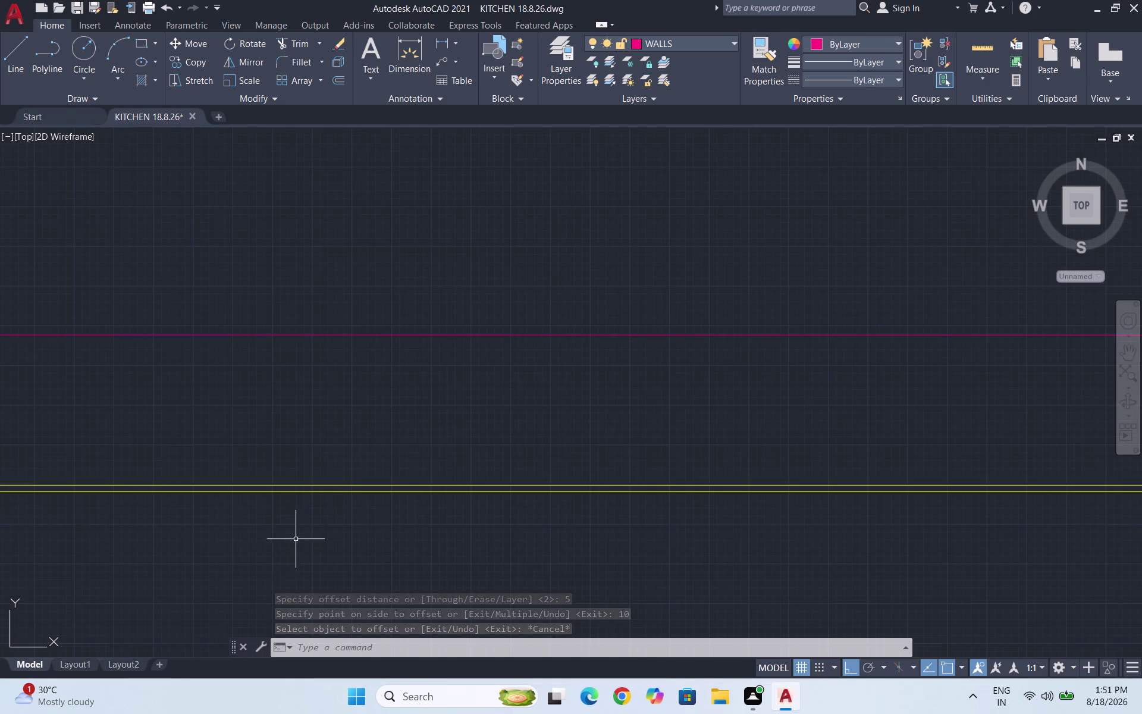
drag(299, 524, 298, 518)
click(256, 487)
key(BackSpace)
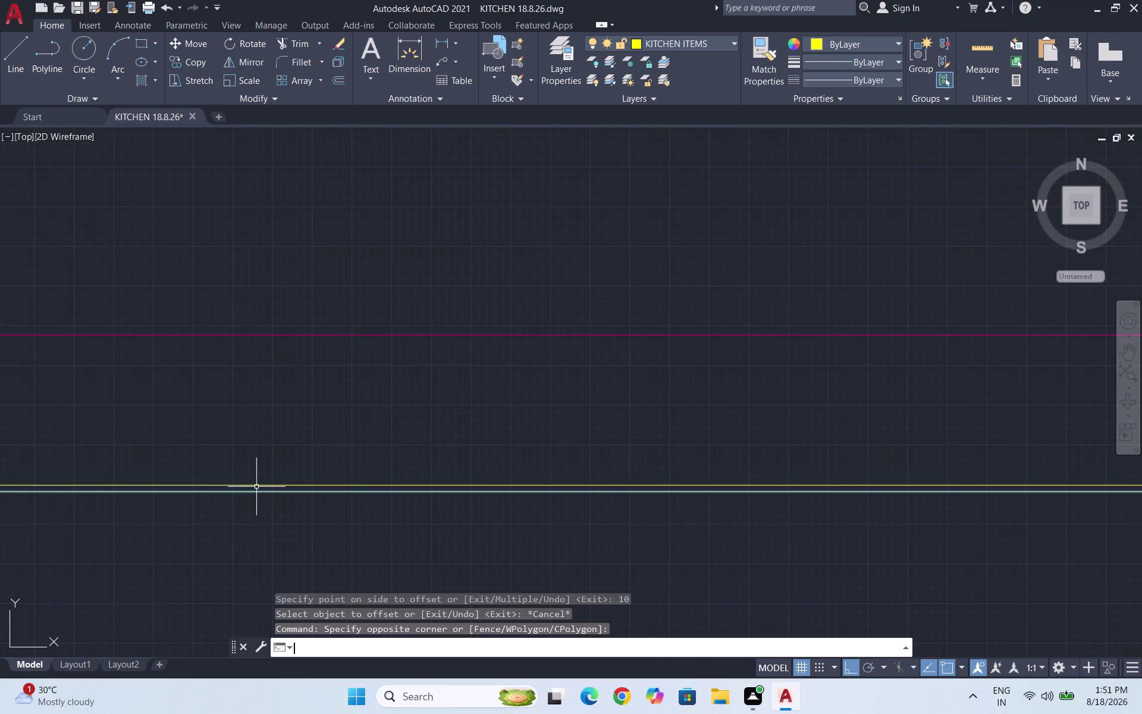
key(Delete)
key(BackSpace)
key(Escape)
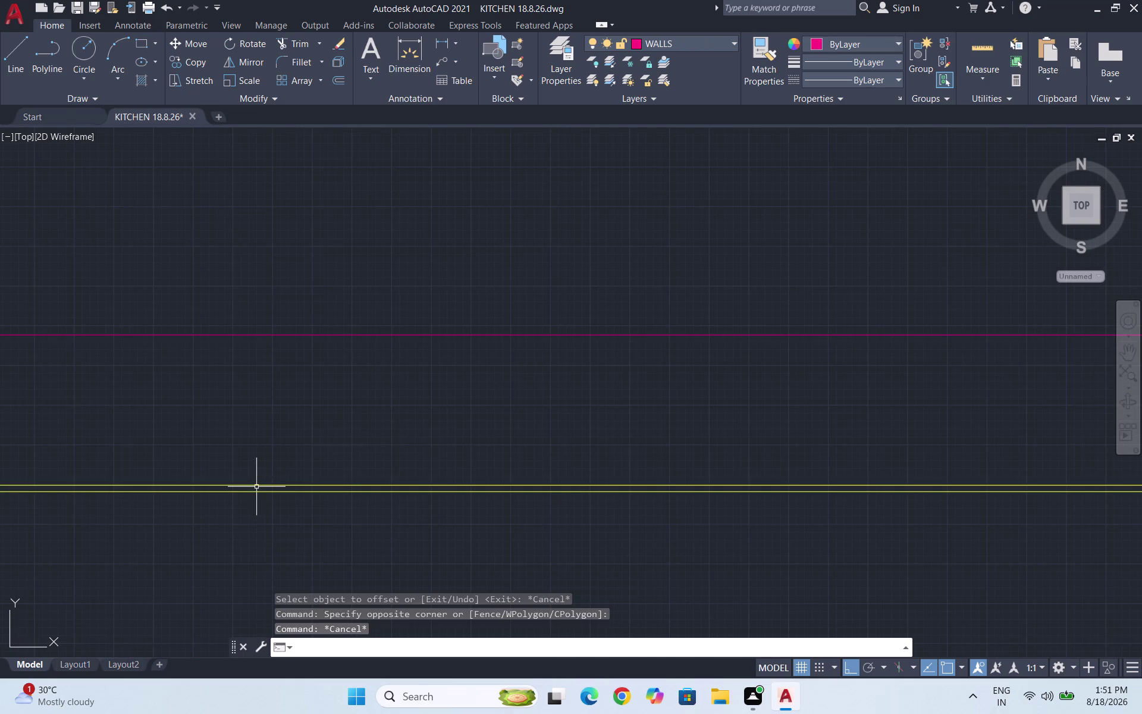
Delete the duplicate yellow line below the counter edge.
click(267, 504)
click(245, 493)
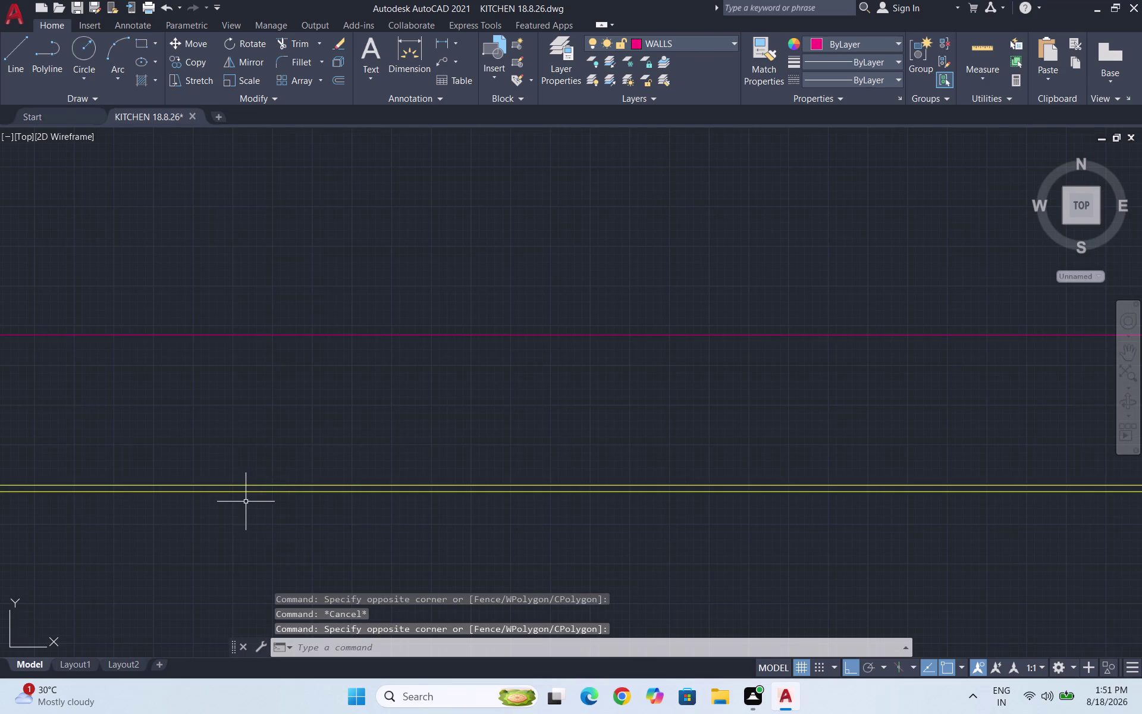
click(248, 503)
click(222, 488)
key(Delete)
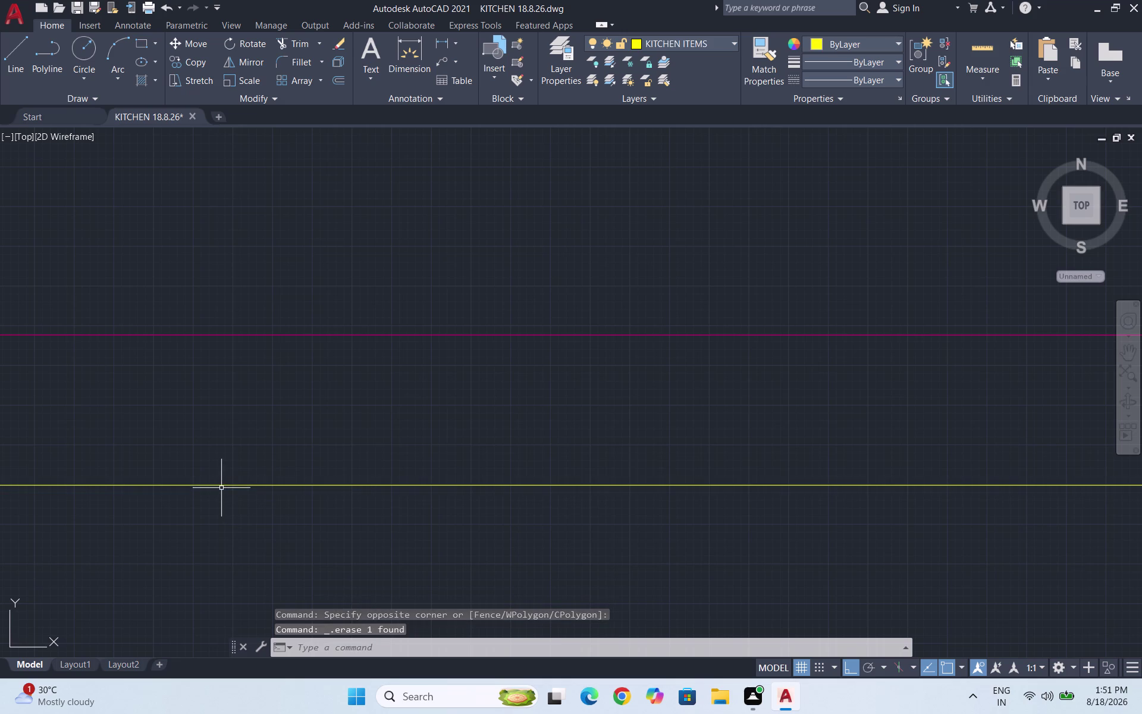
scroll(down, 3)
key(Escape)
Offset the yellow counter line below itself (20, then 25) and save the drawing.
drag(388, 444, 381, 435)
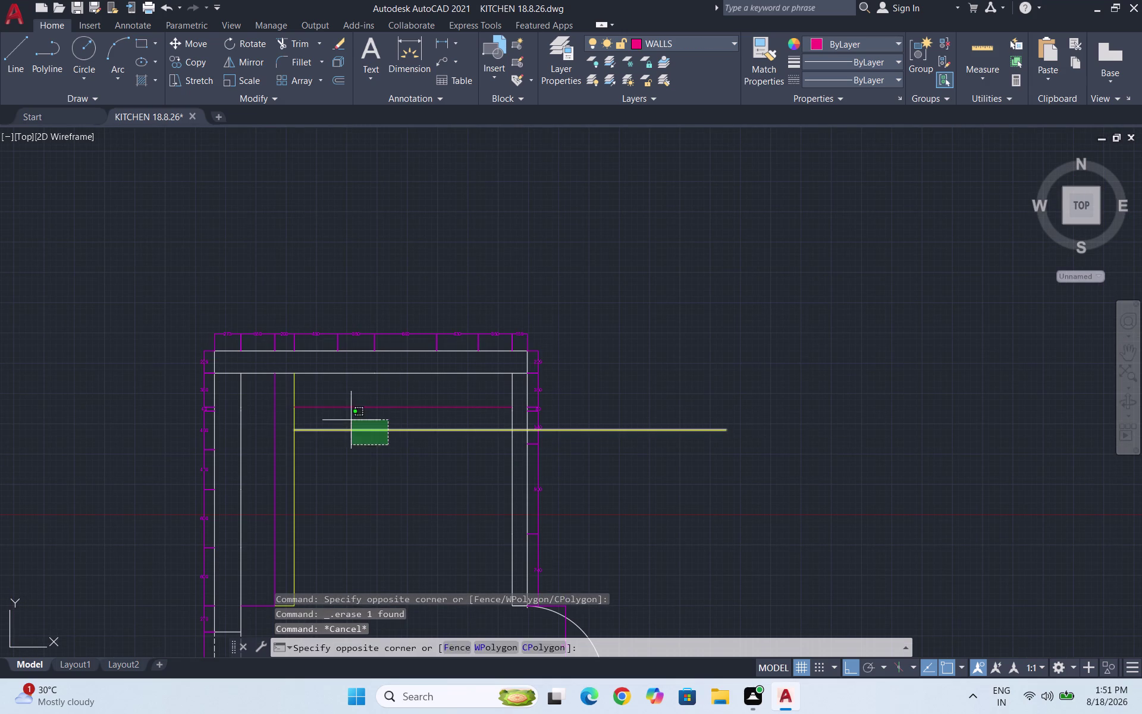
click(343, 419)
key(o)
key(Return)
text(20)
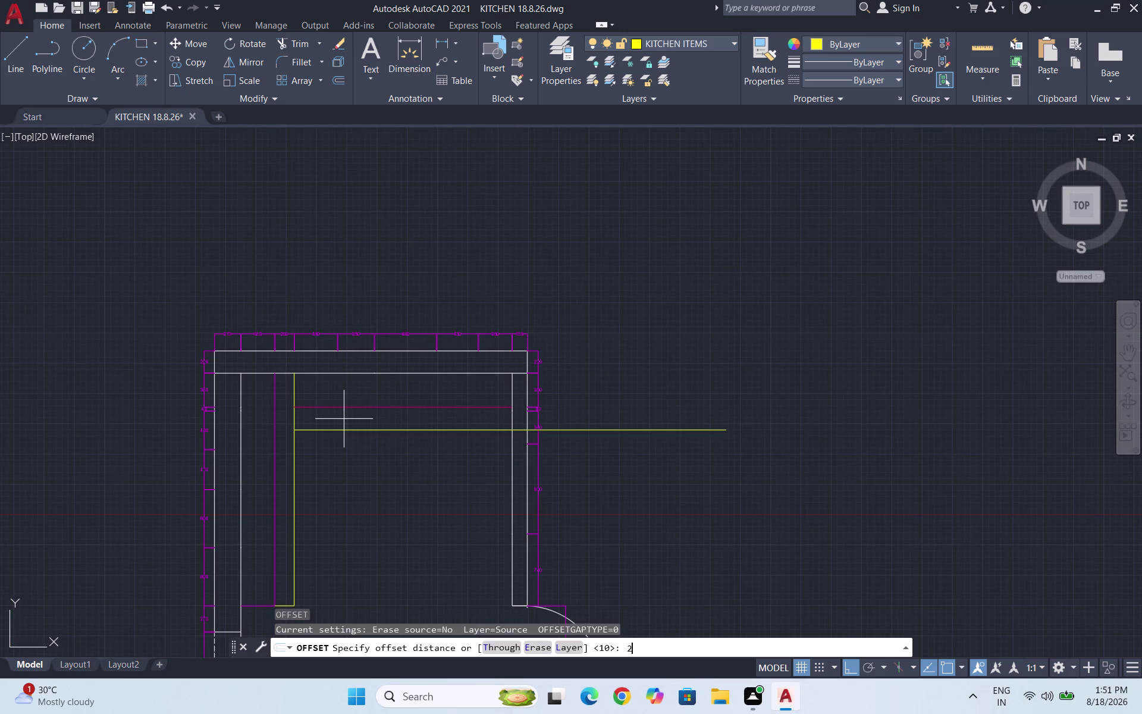
key(Return)
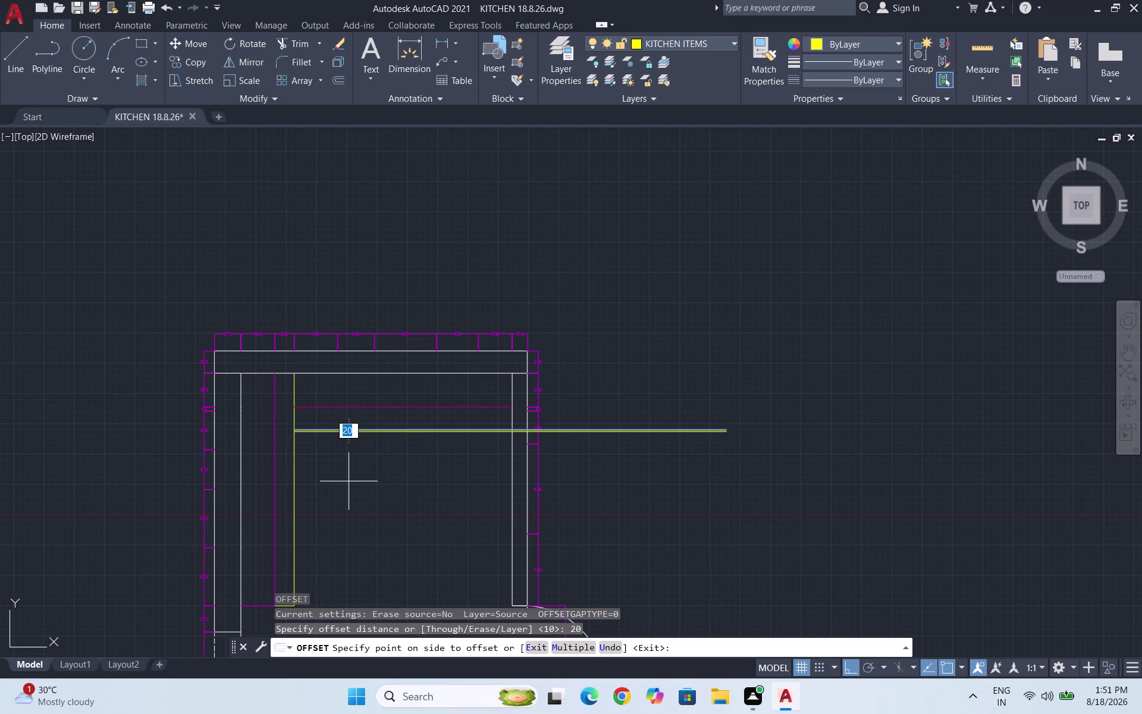
text(25)
key(Return)
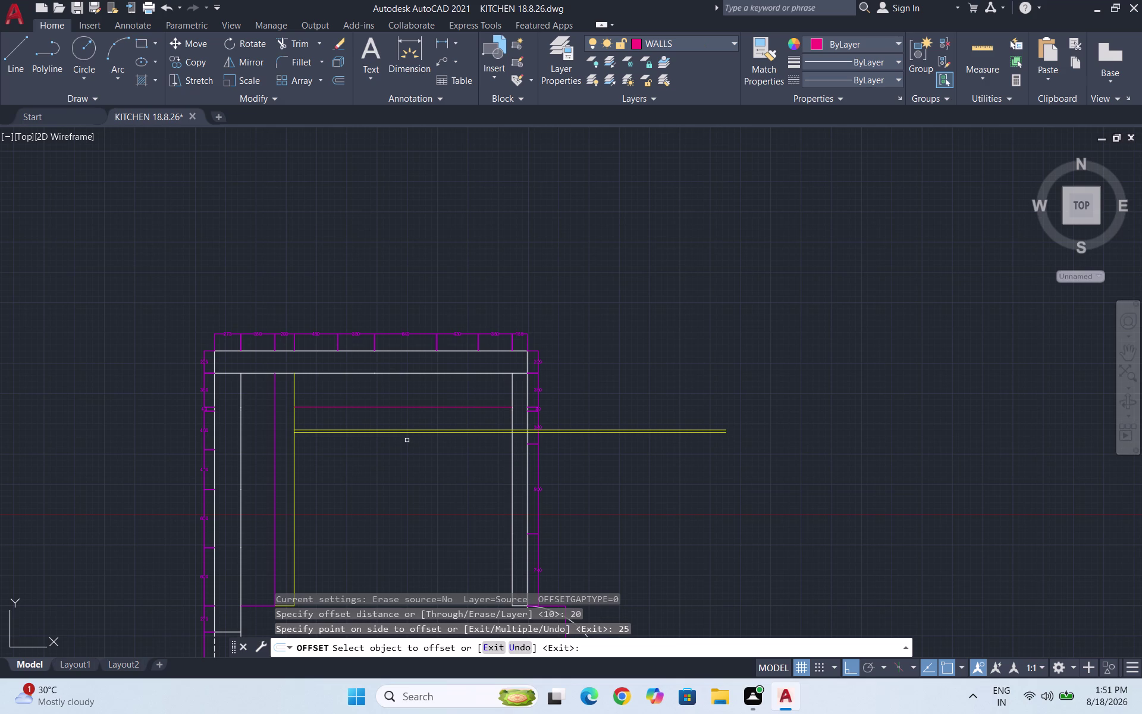
key(Escape)
key(Escape)
key(ctrl+s)
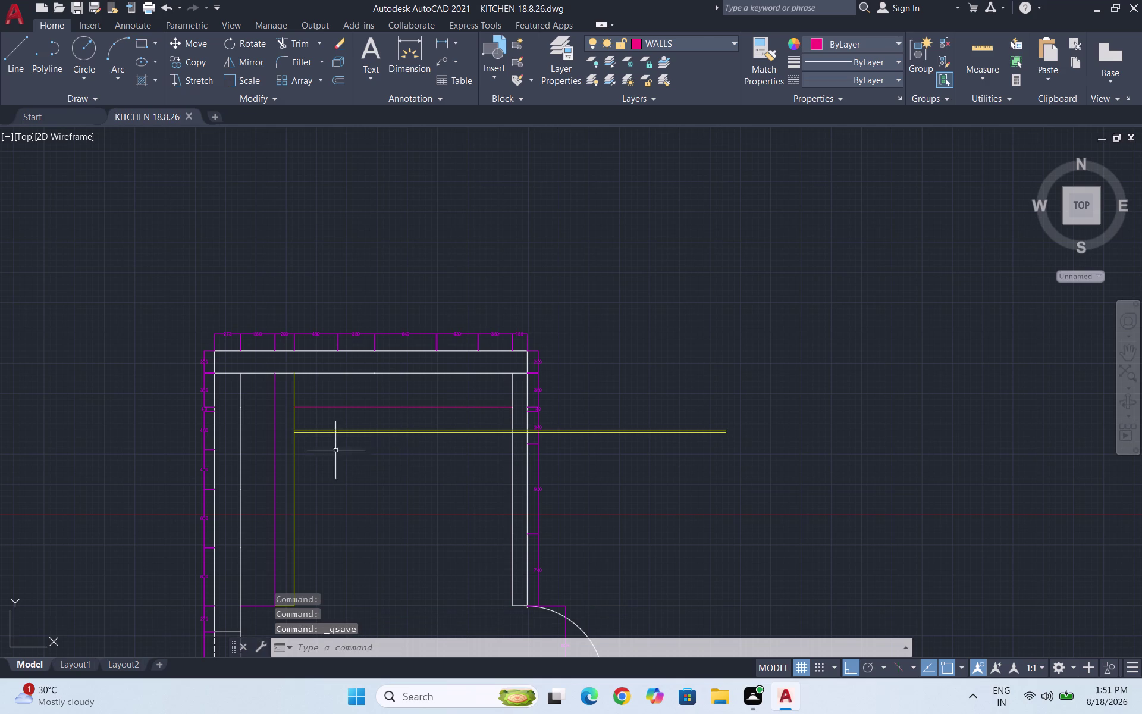
scroll(up, 3)
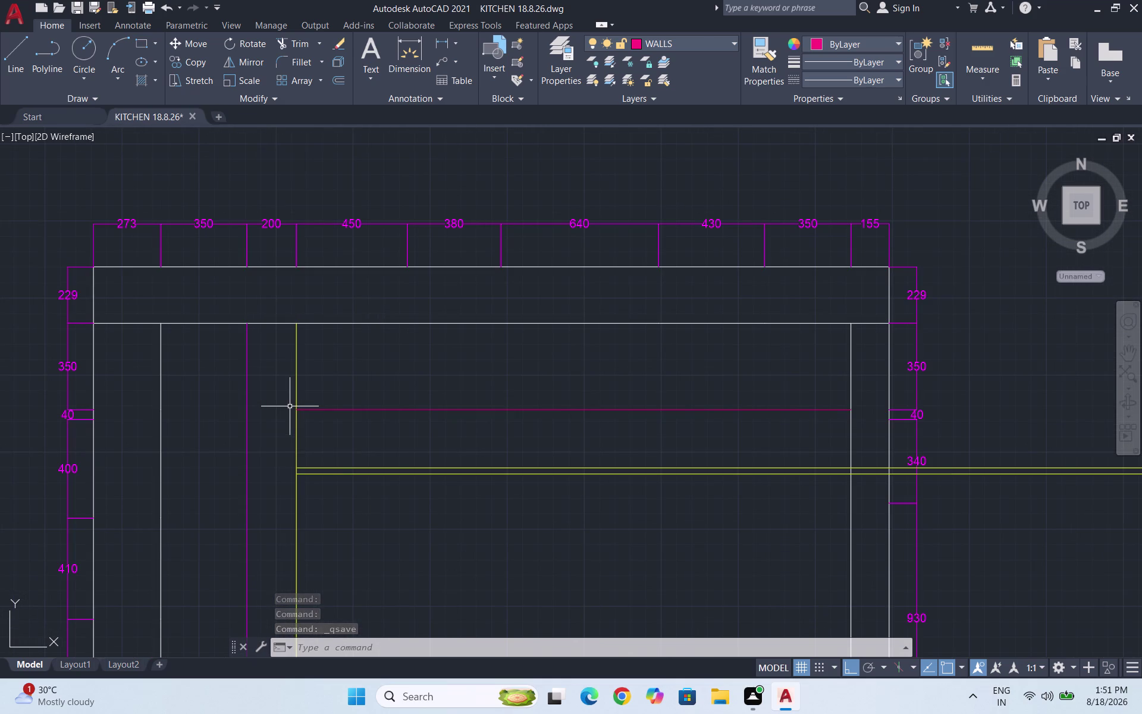
Copy the yellow vertical counter line leftward to the corner using CO.
click(299, 372)
click(256, 378)
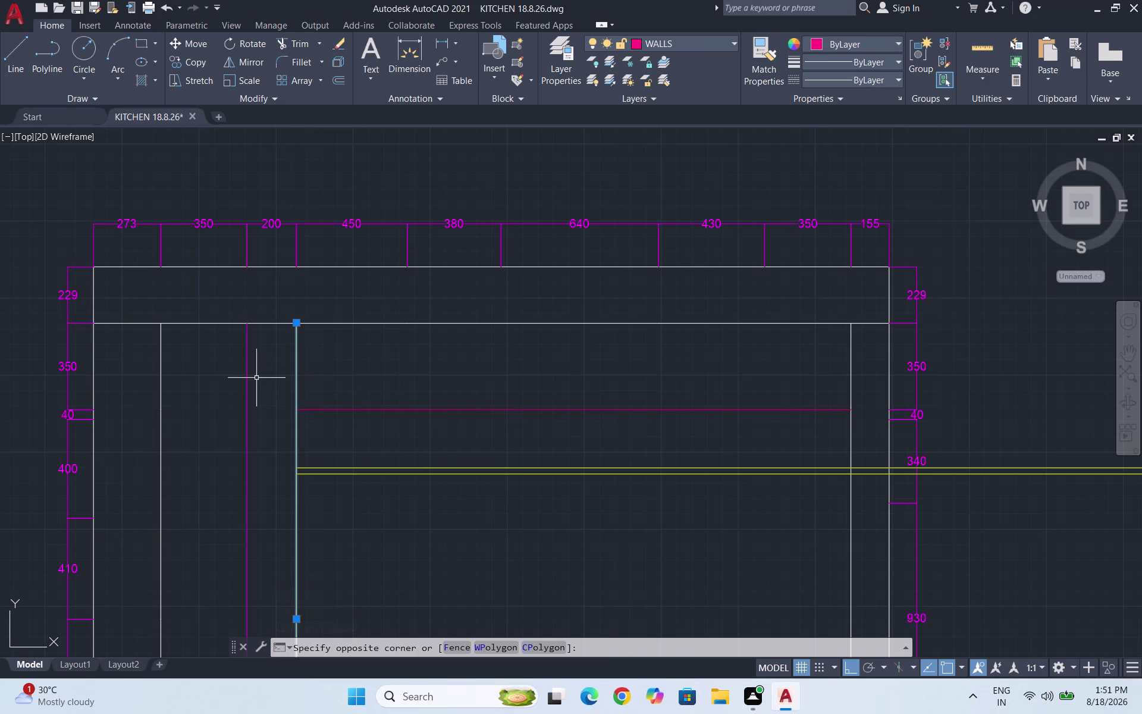
text(CO)
key(shift+Return)
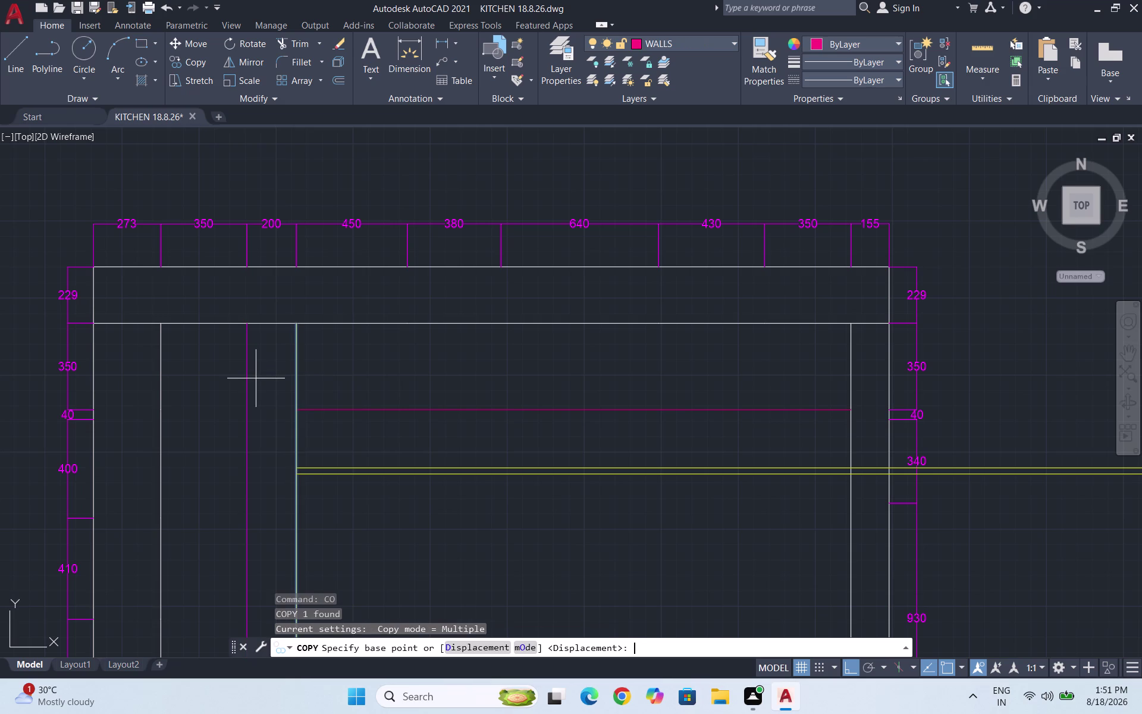
click(295, 324)
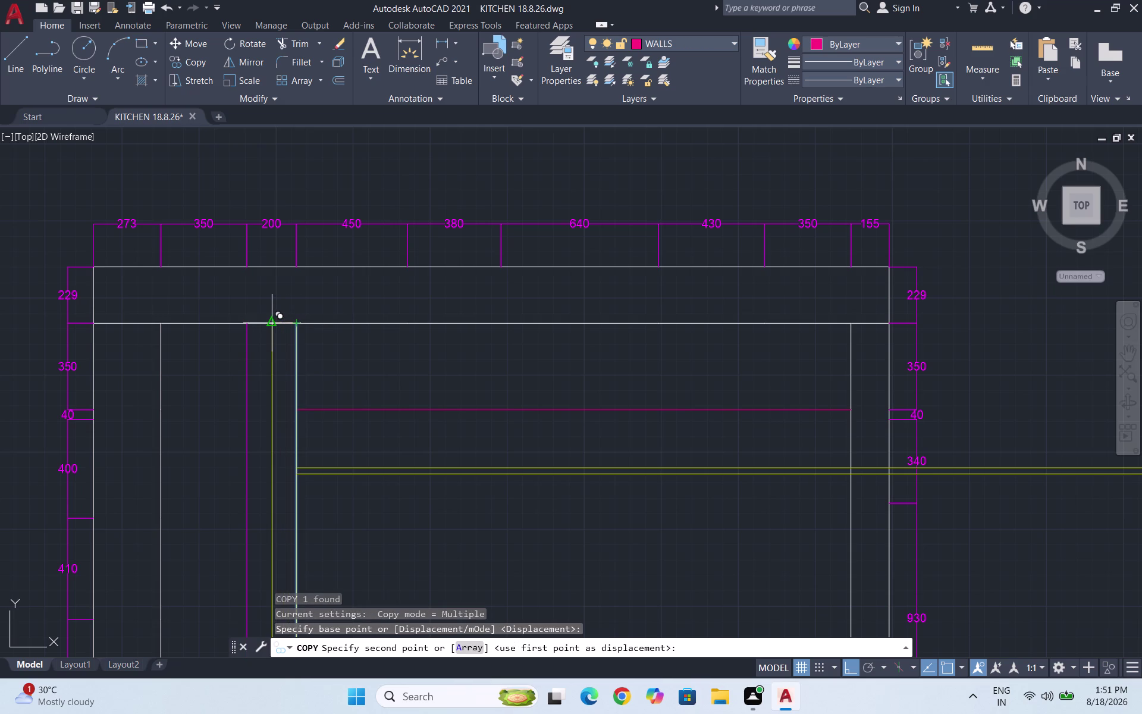
click(277, 326)
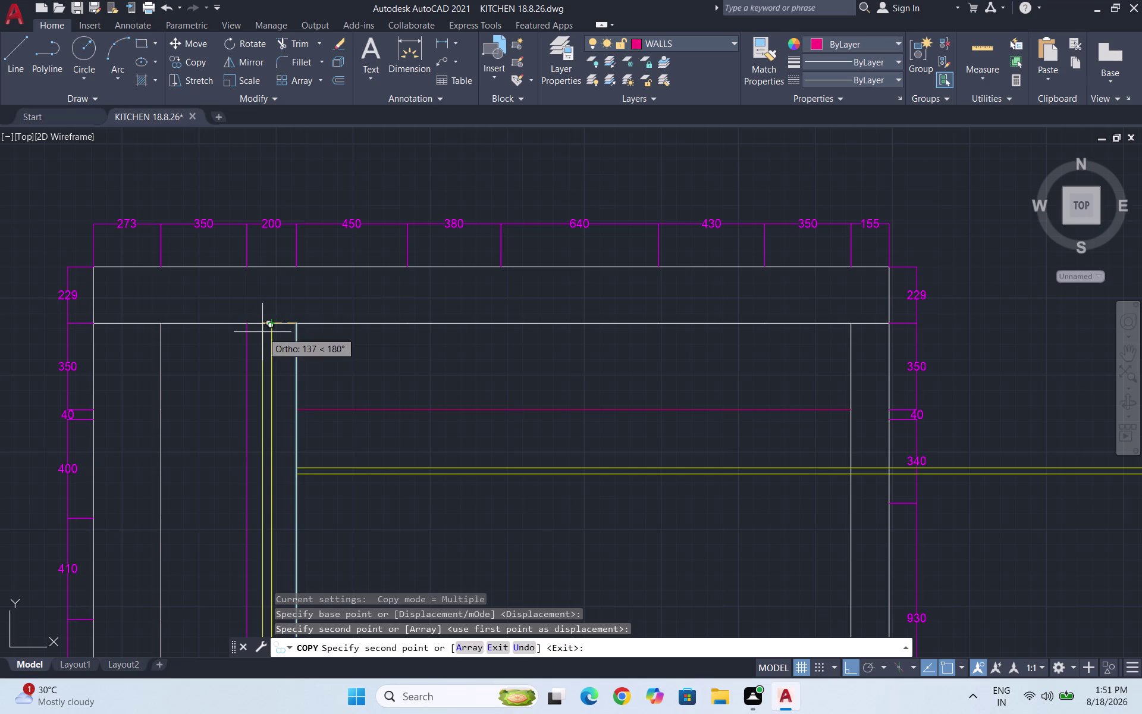
scroll(up, 3)
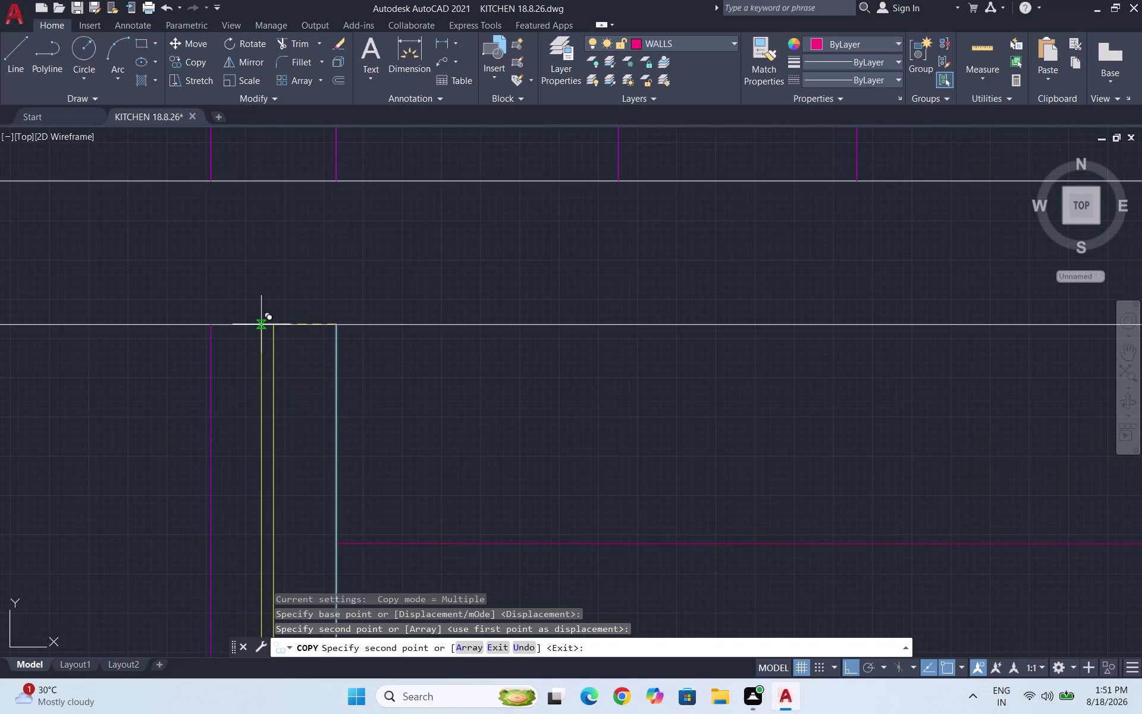
click(261, 324)
scroll(down, 3)
key(Escape)
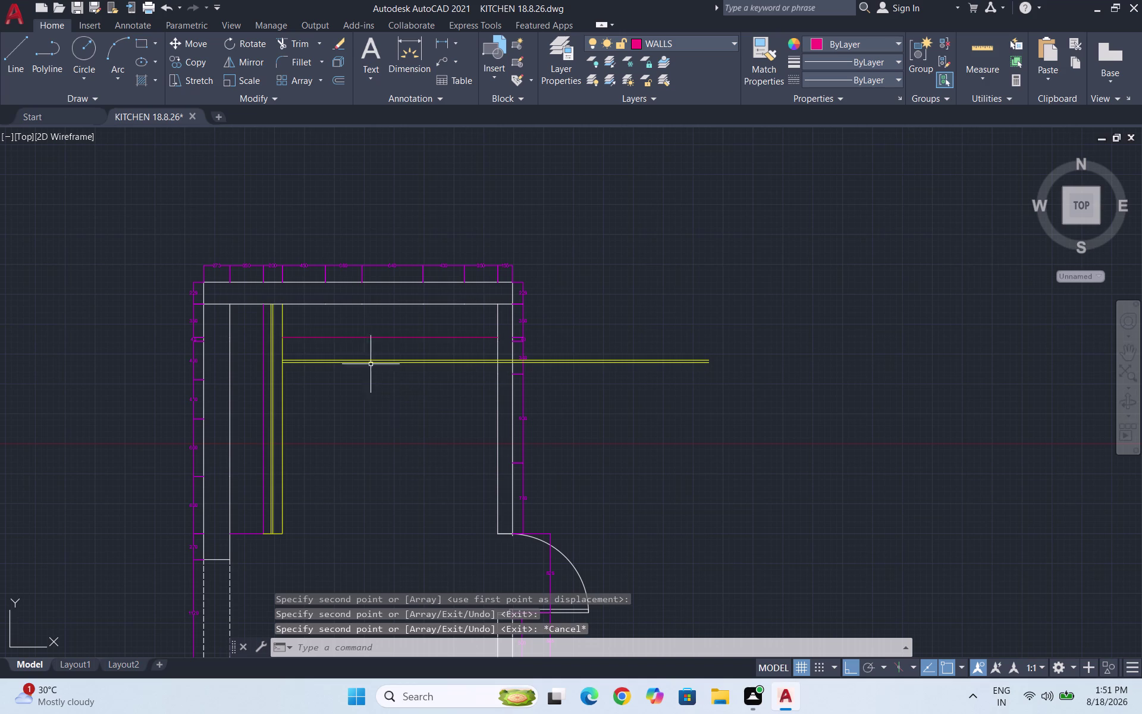
Save the kitchen drawing with Ctrl+S.
scroll(up, 3)
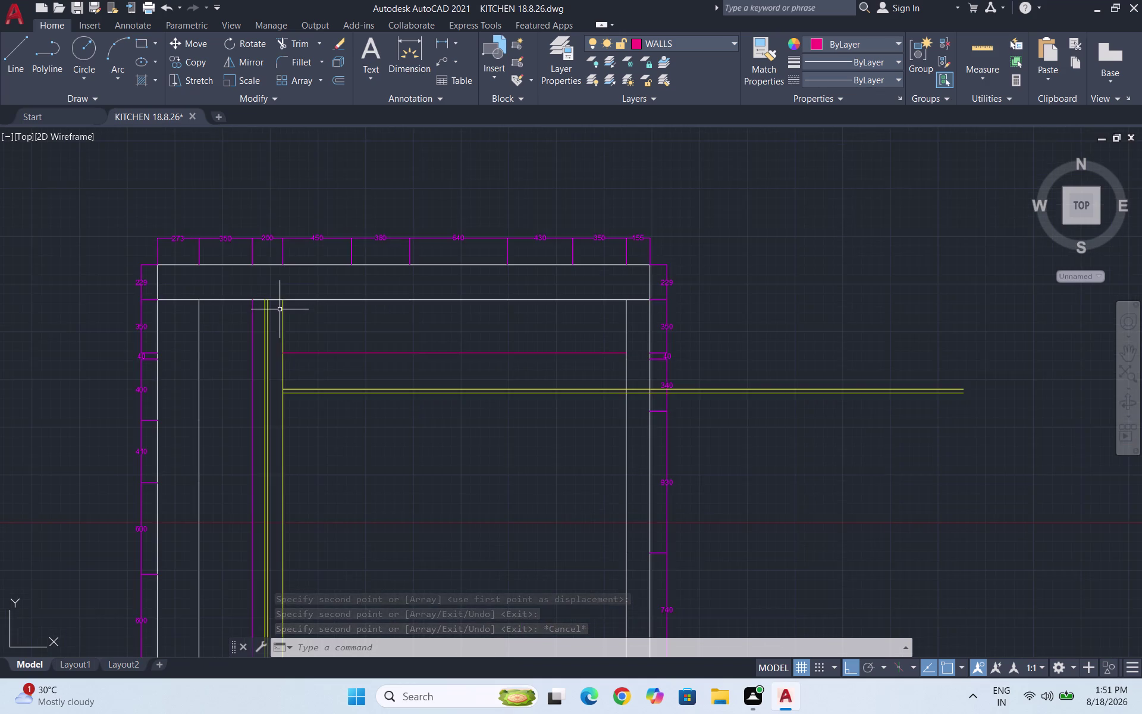
scroll(down, 3)
scroll(down, 3)
key(ctrl+s)
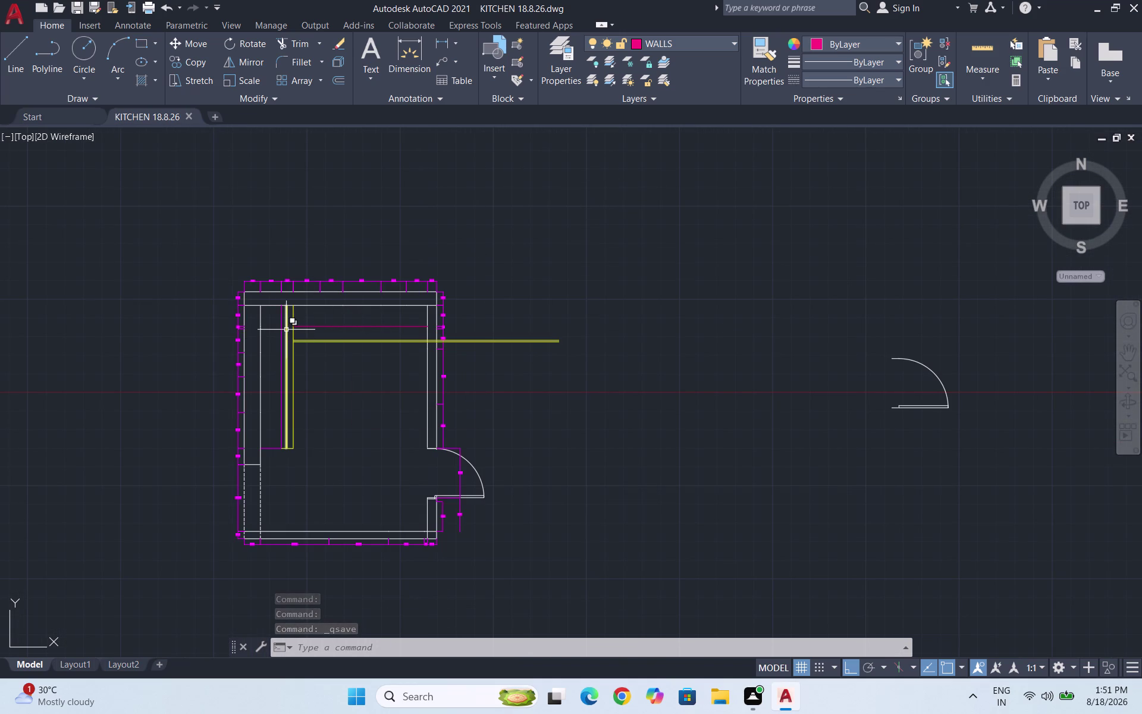
scroll(up, 3)
Create a new layer named DOTS in Layer Properties.
click(678, 49)
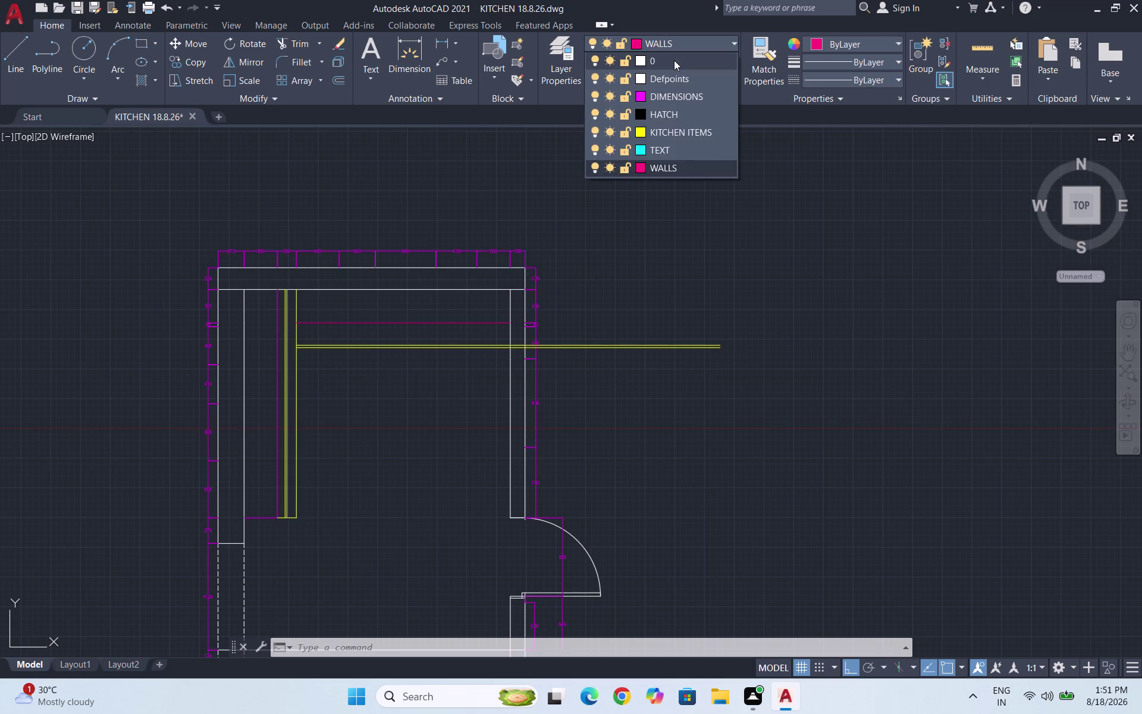
click(559, 77)
click(565, 76)
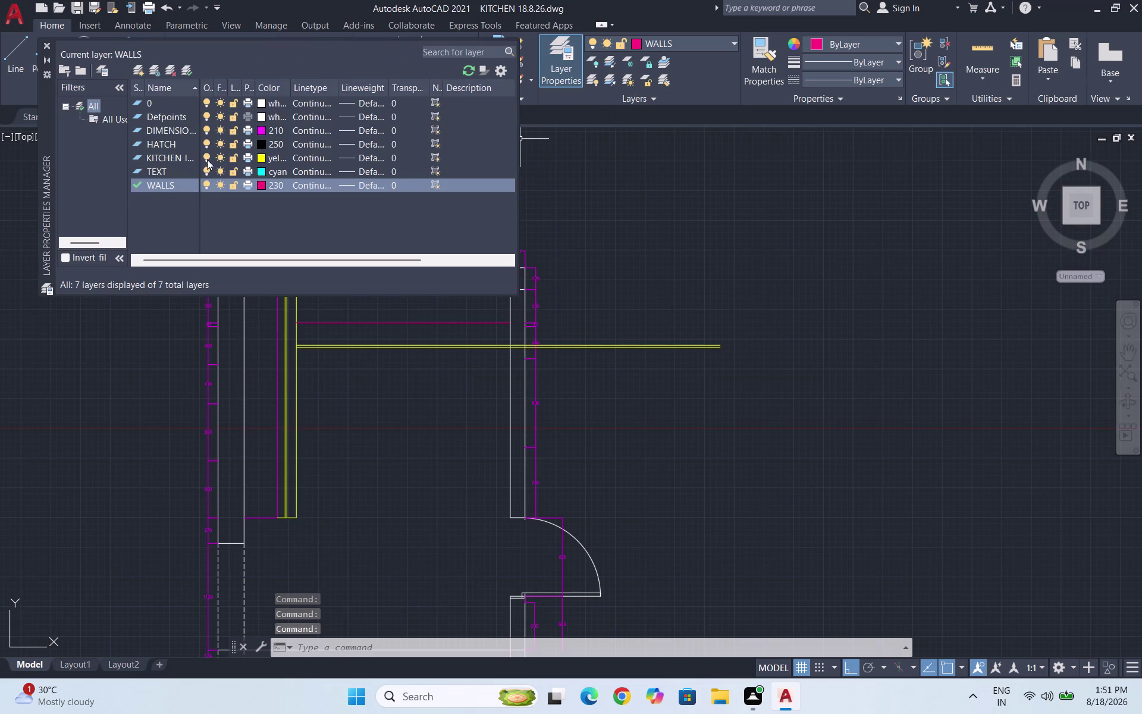
click(140, 70)
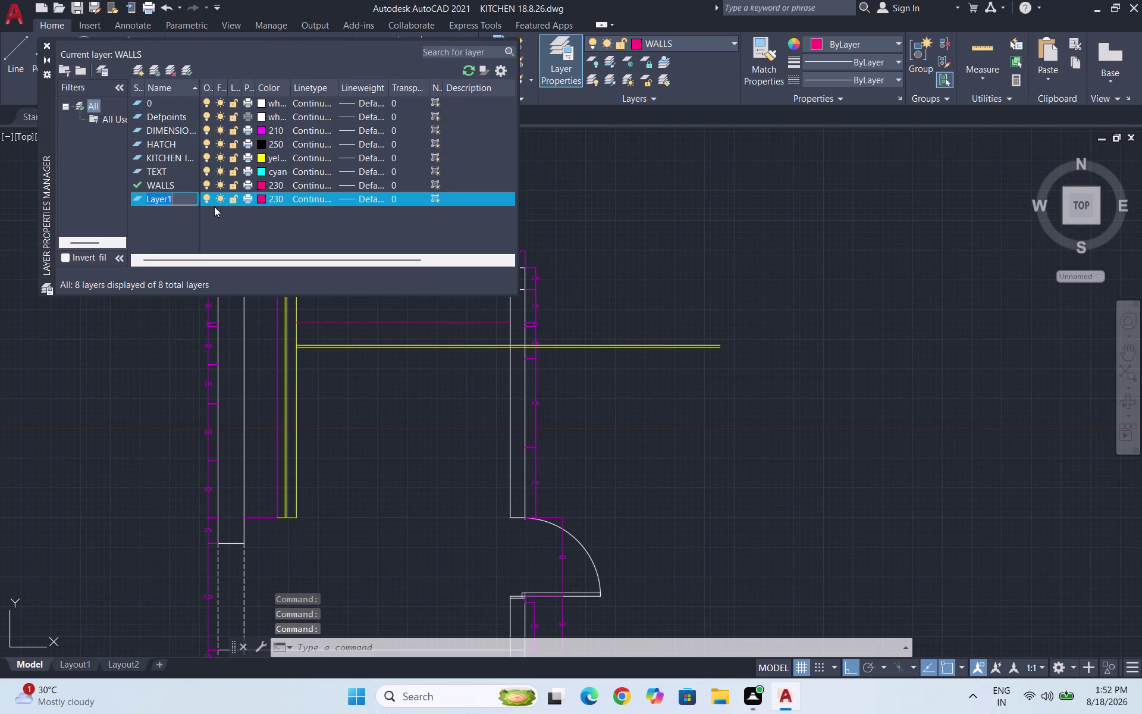
text(DO)
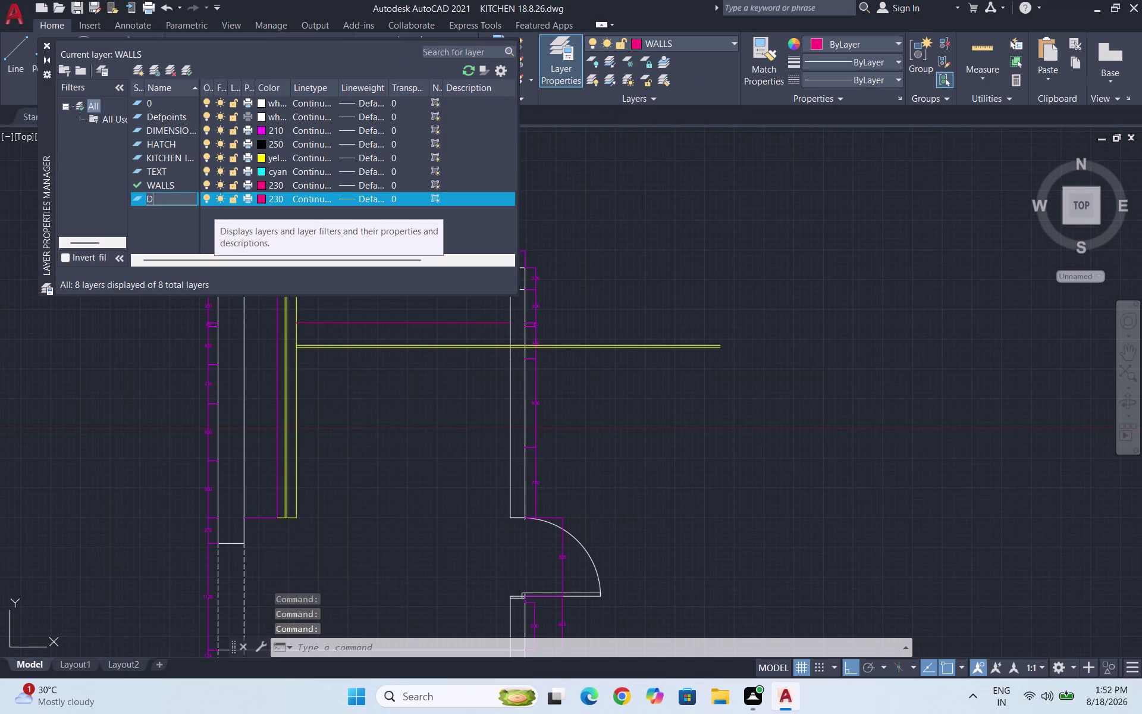
text(TS)
key(Return)
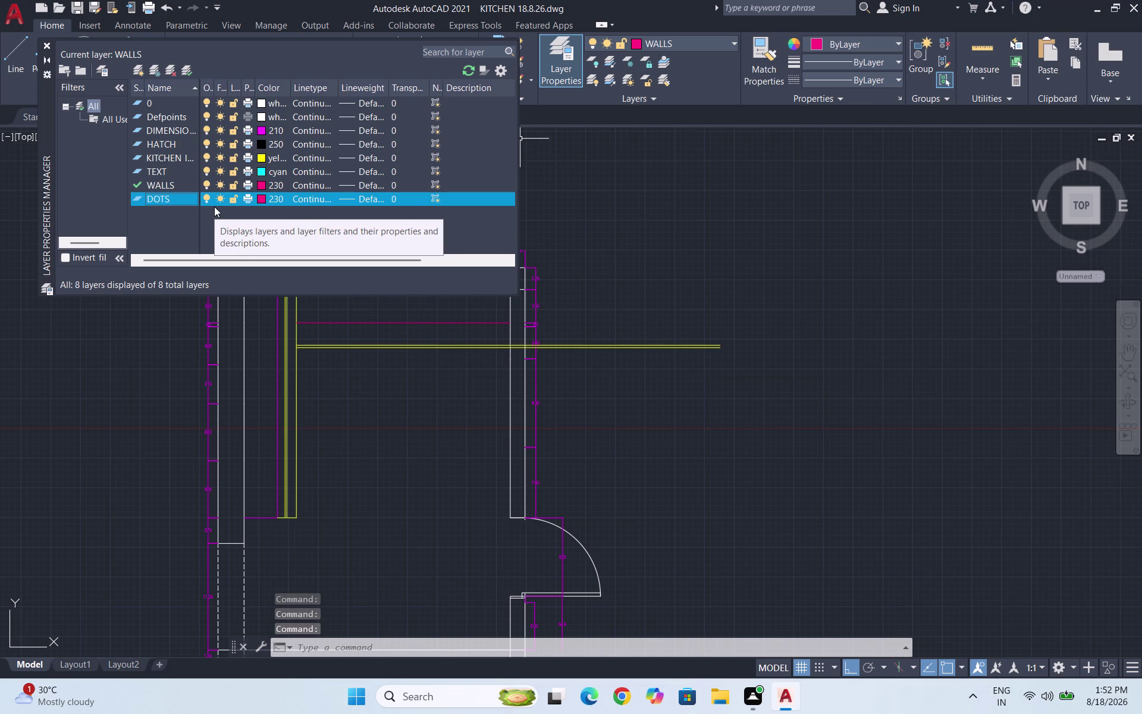
Give DOTS the green colour 80, set it current, and close the palette.
click(258, 198)
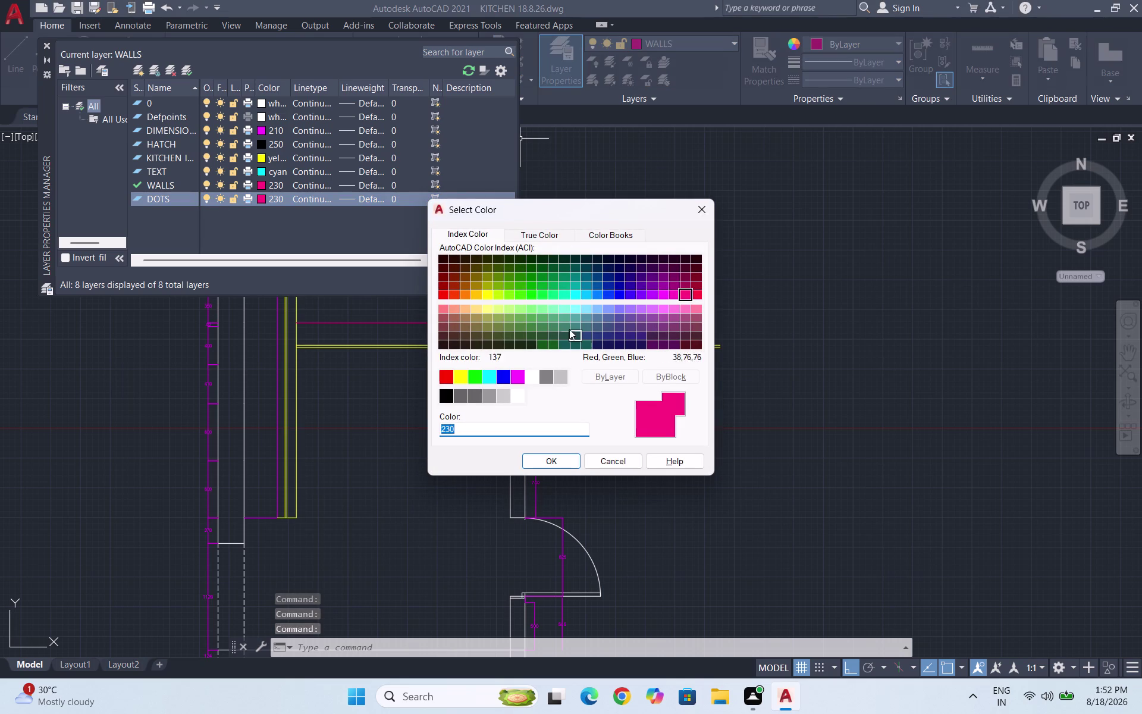
click(522, 297)
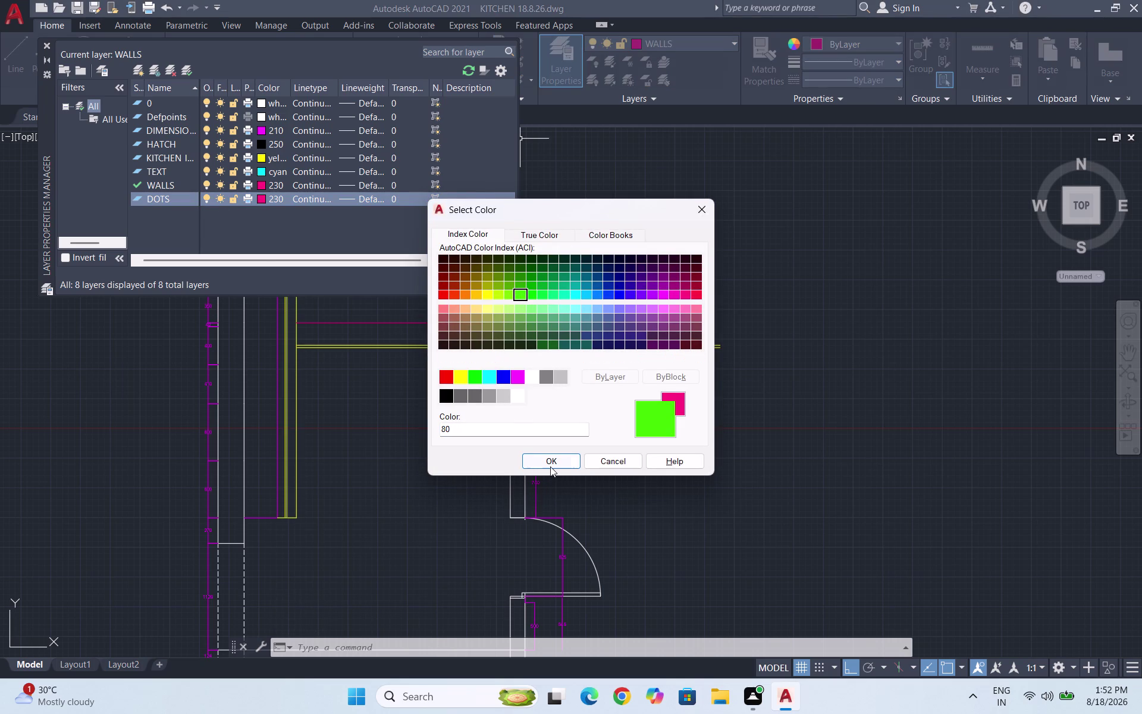
click(550, 466)
click(189, 72)
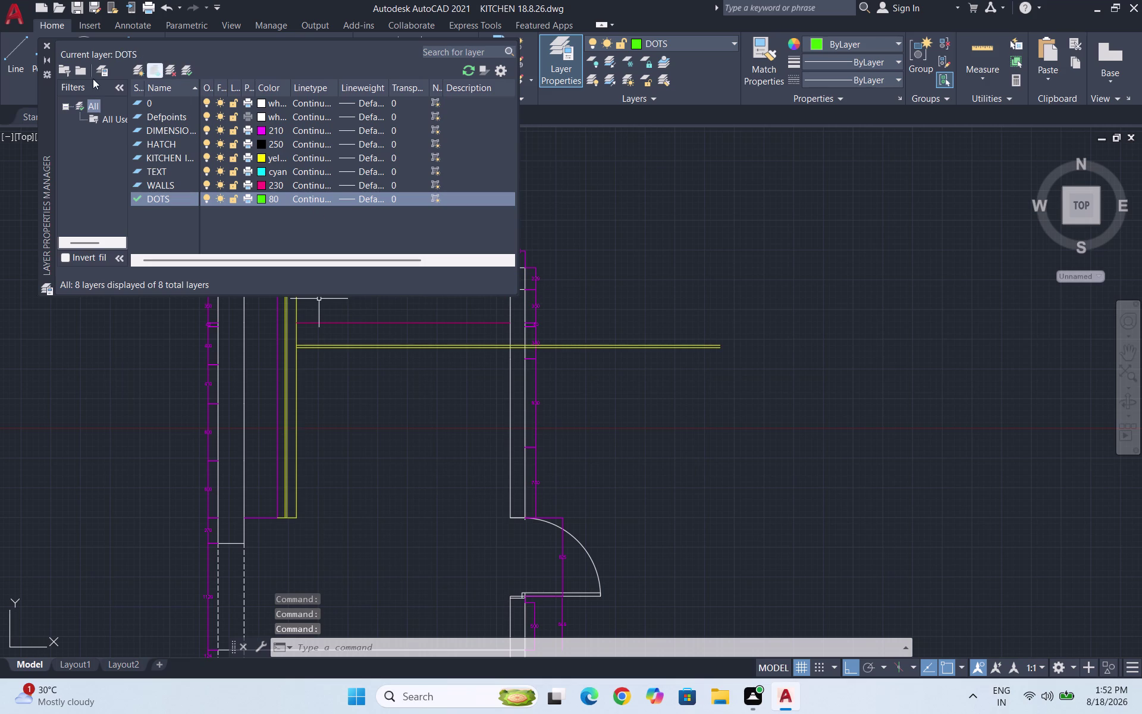
click(43, 43)
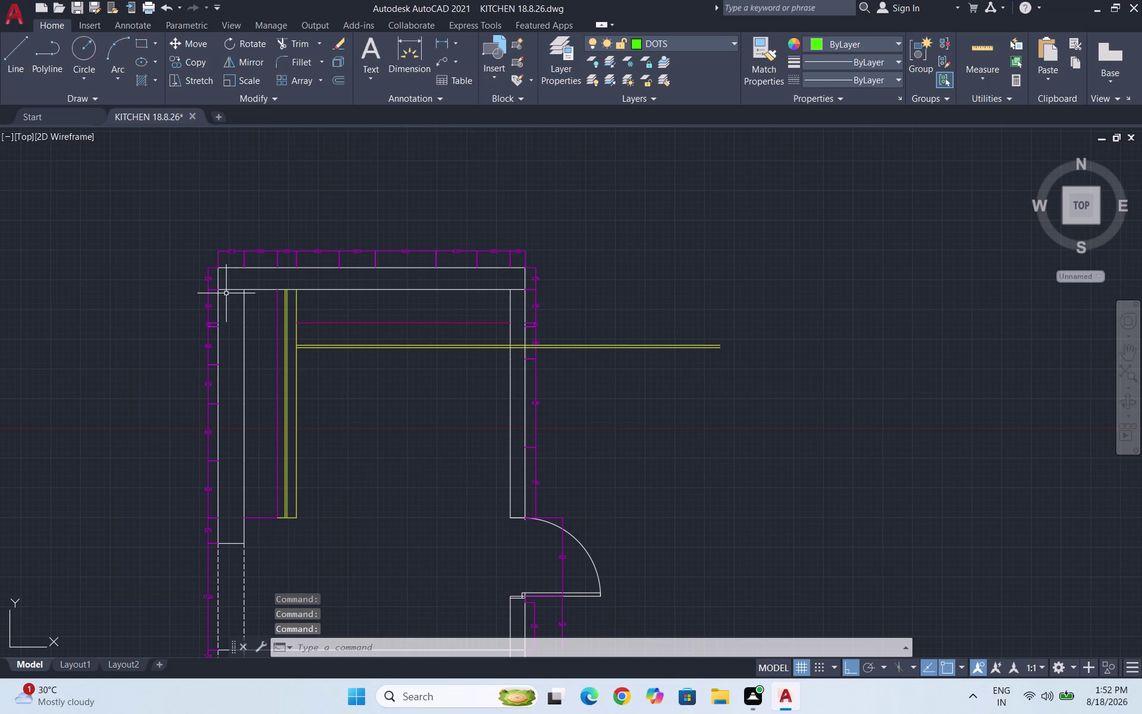
Draw a 350-long green line from the inner wall to the magenta cabinet line and select it.
key(l)
key(Return)
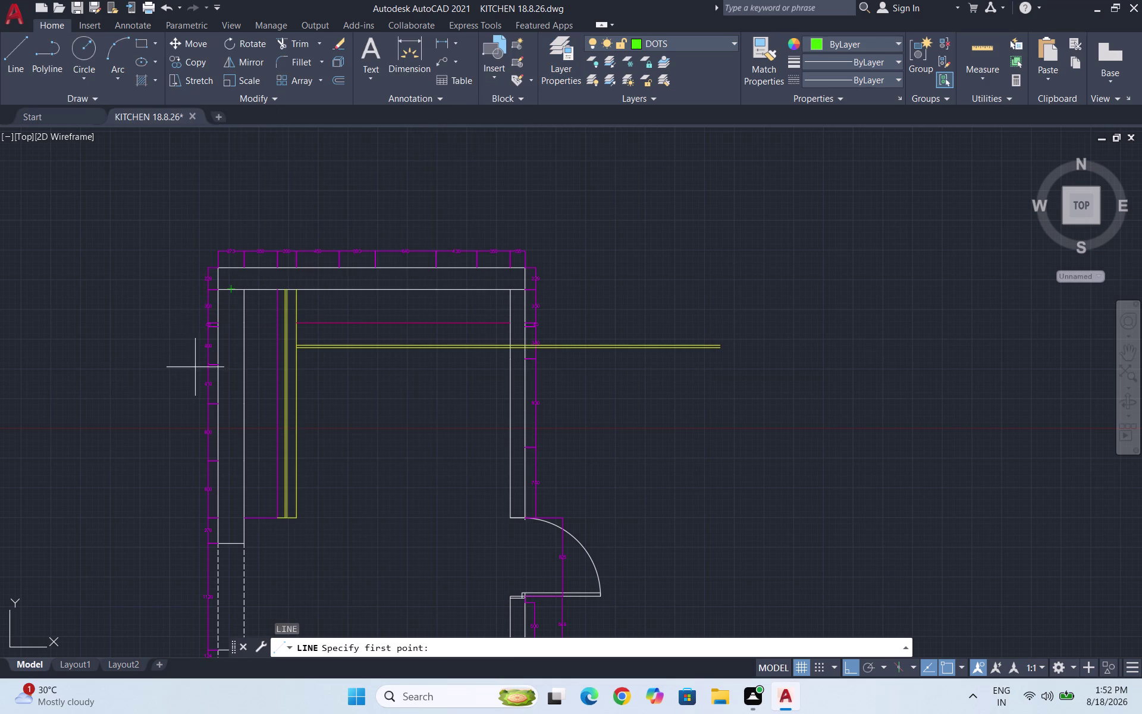
scroll(up, 3)
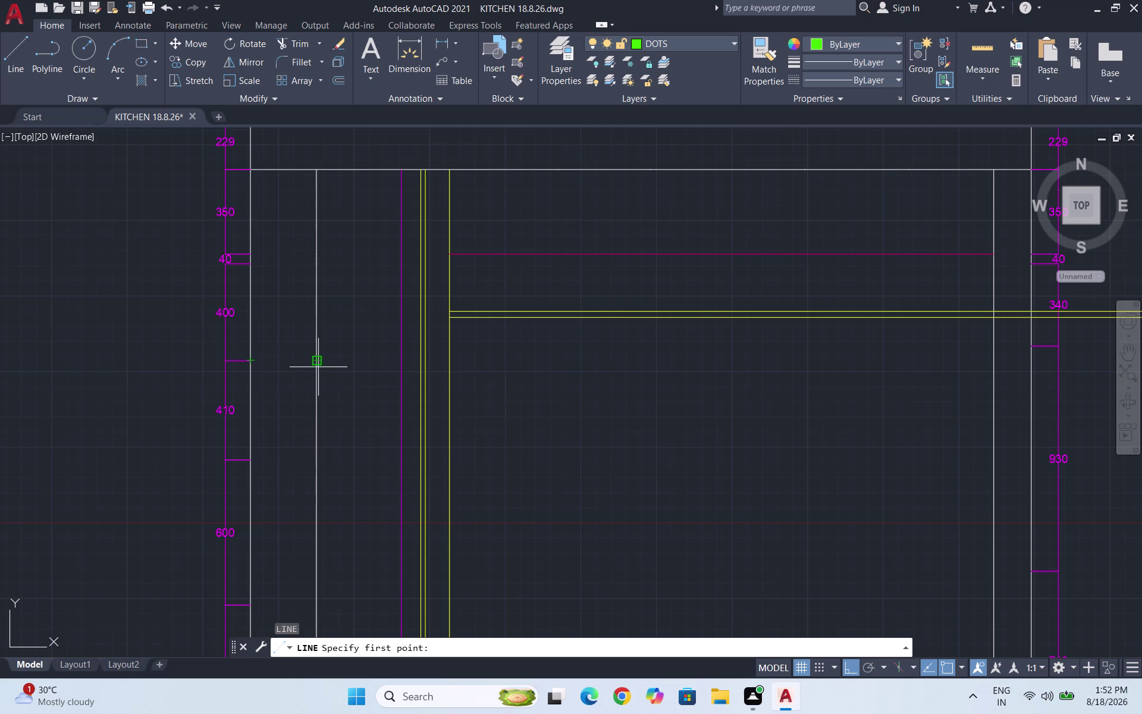
click(318, 362)
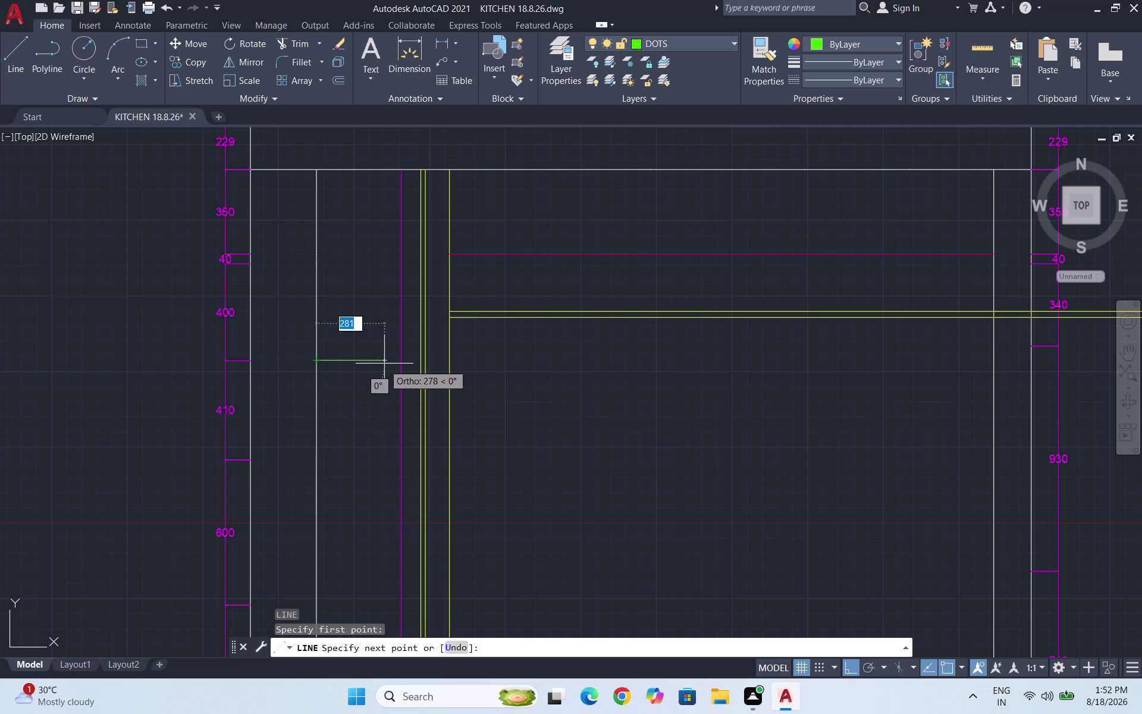
scroll(up, 3)
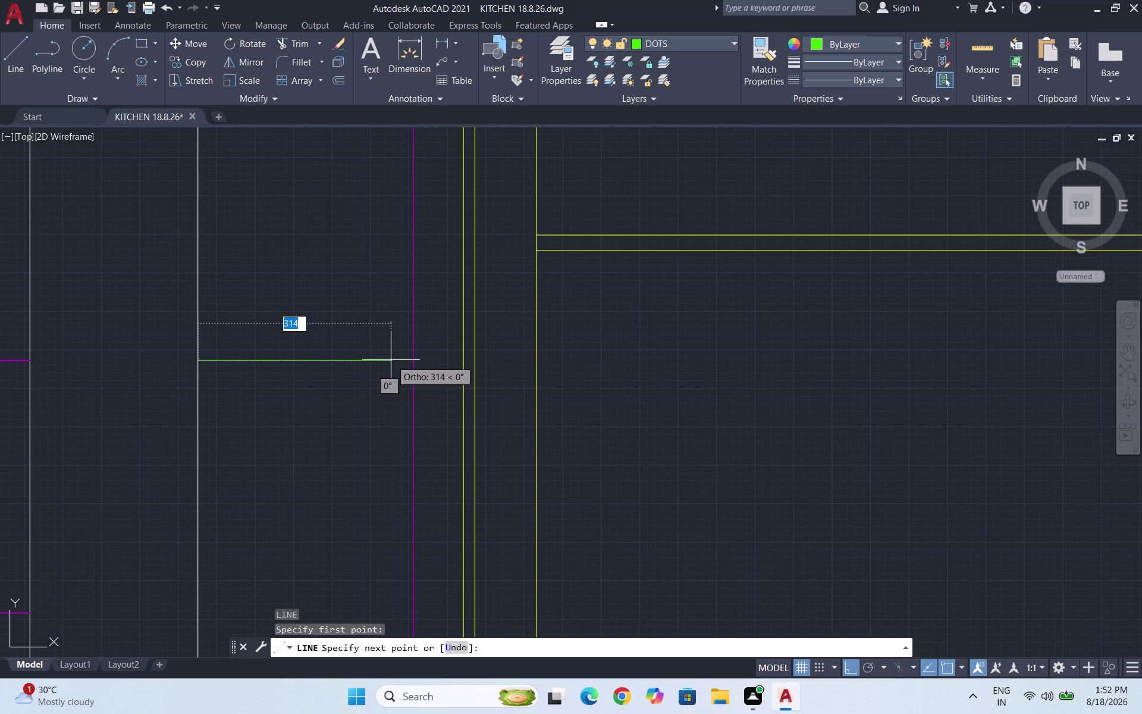
scroll(up, 3)
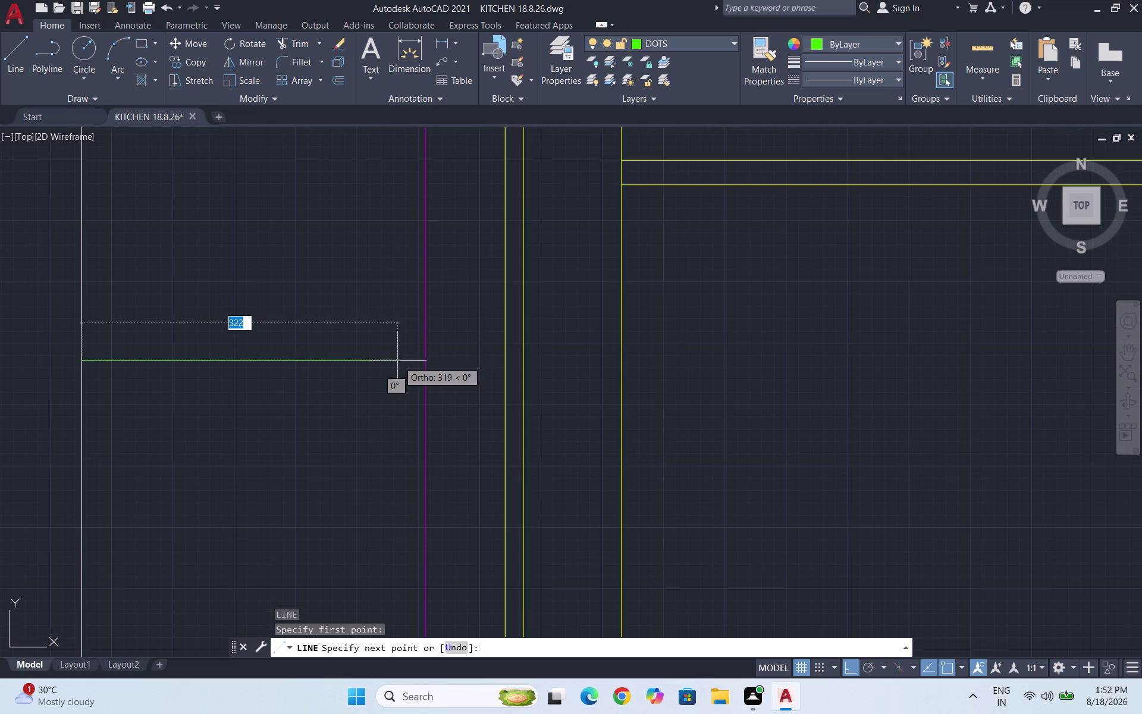
click(424, 359)
key(Escape)
drag(396, 385, 357, 358)
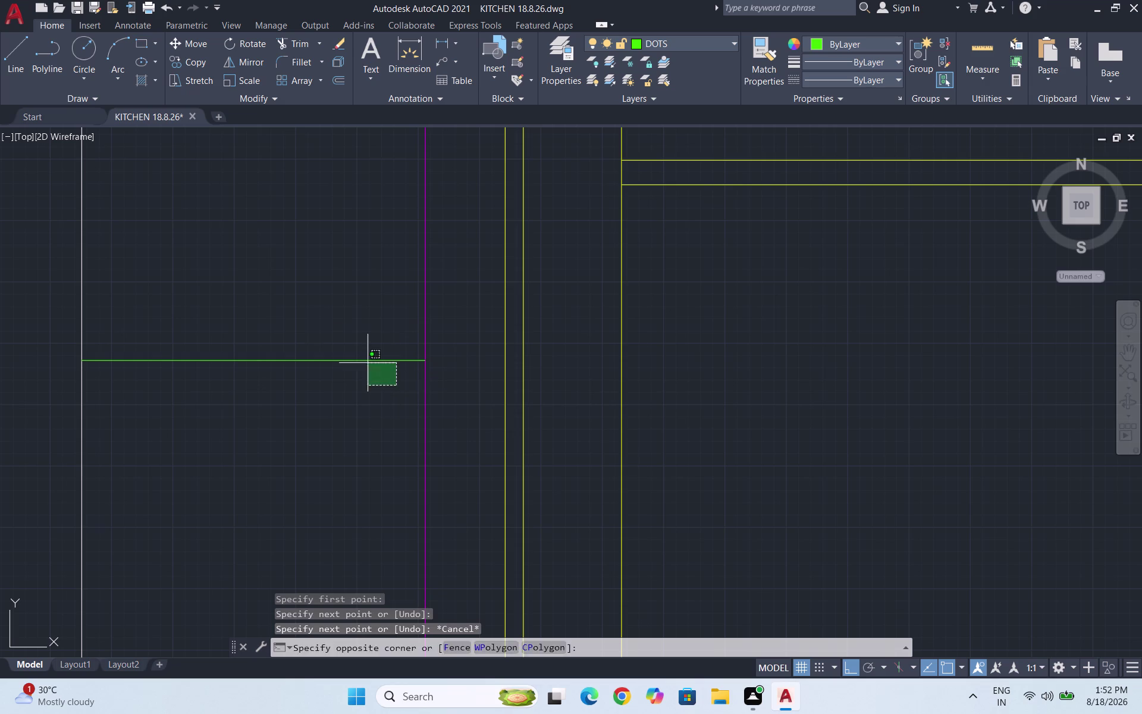
click(293, 312)
Try linetype scales 5, 0.5 and 15 on the green line in Properties.
text(PR)
key(Return)
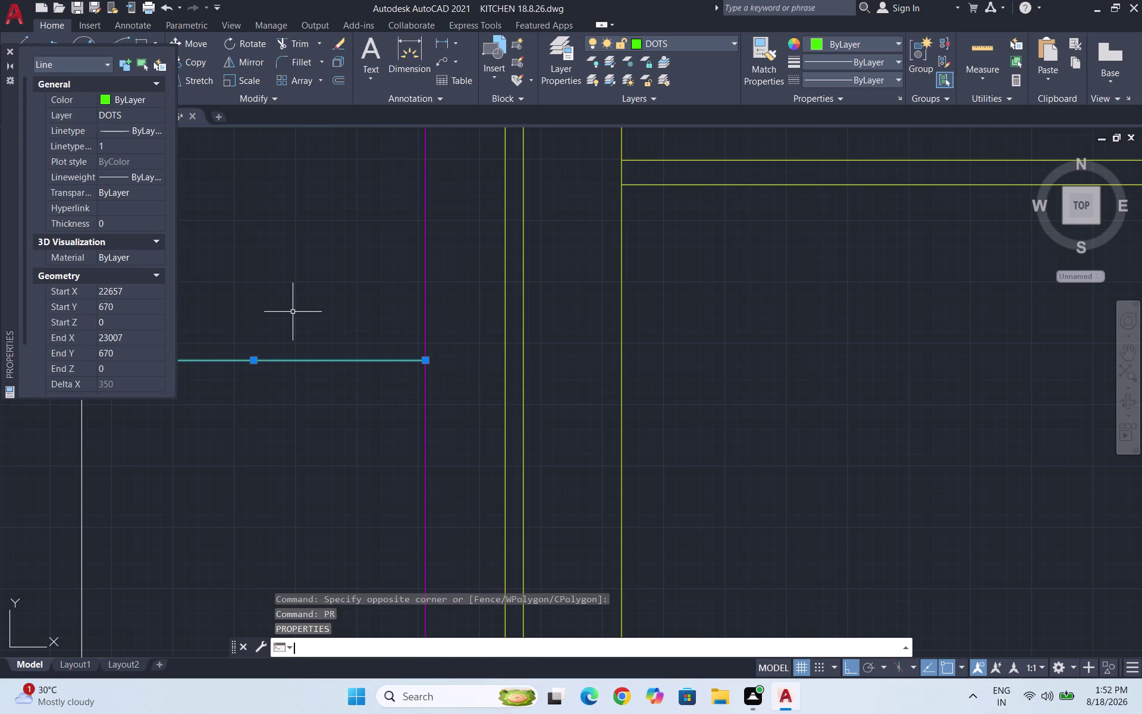
click(134, 142)
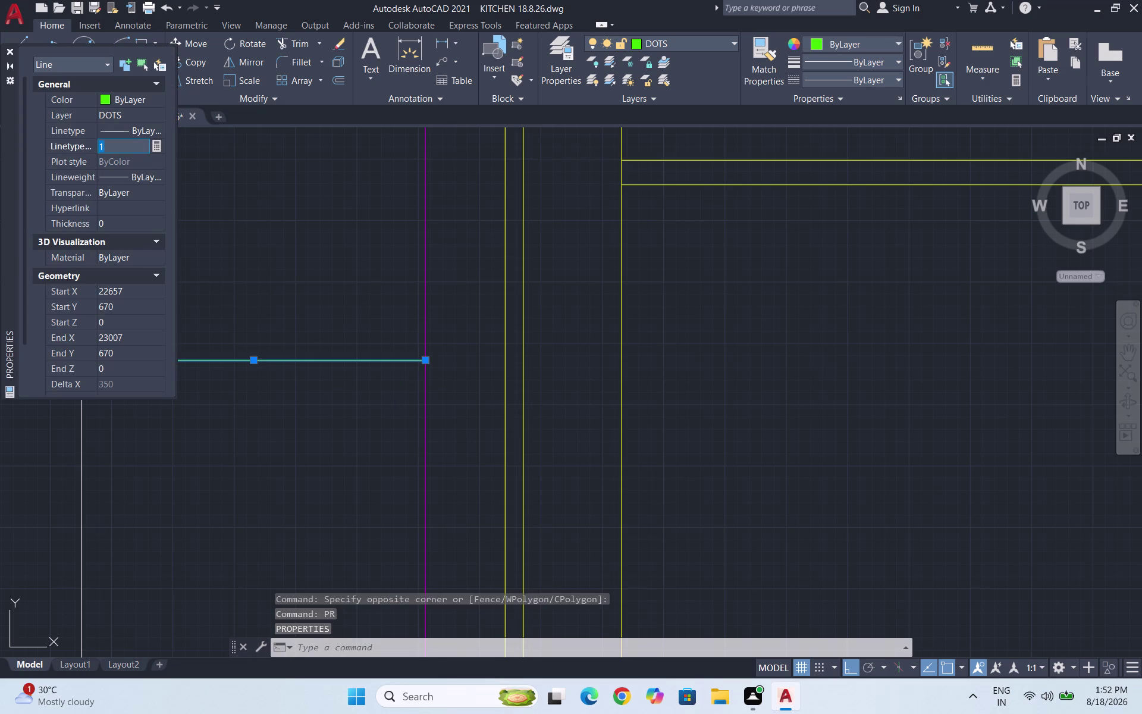
key(5)
key(Return)
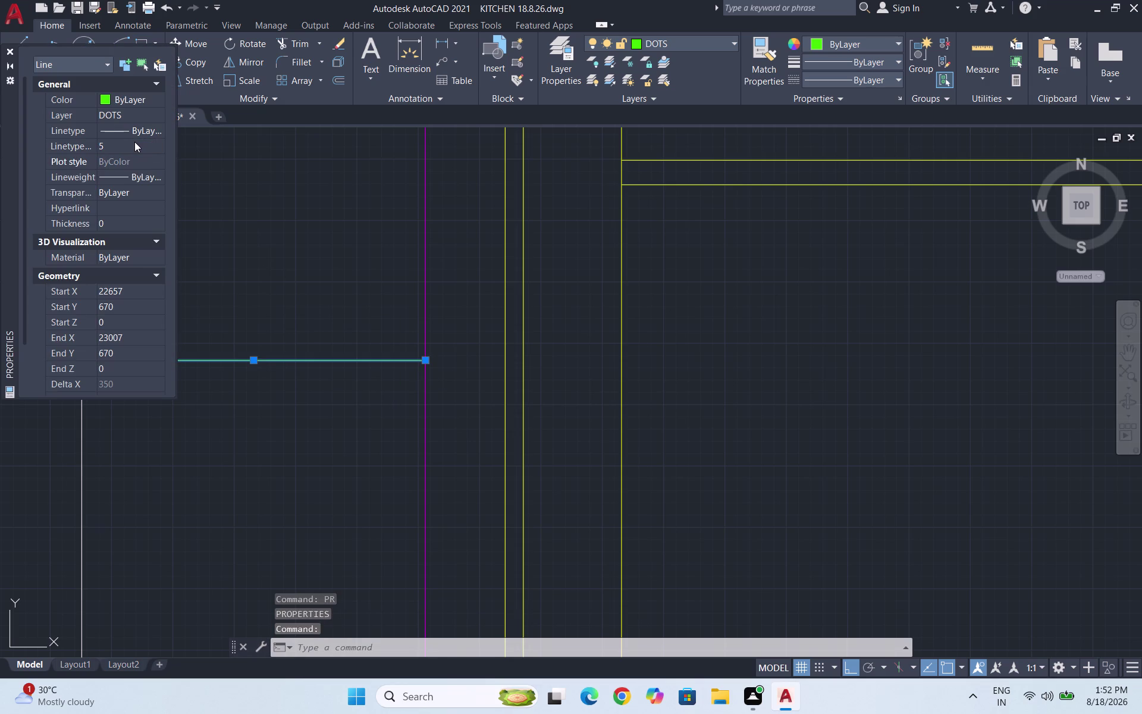
click(130, 144)
text(0.)
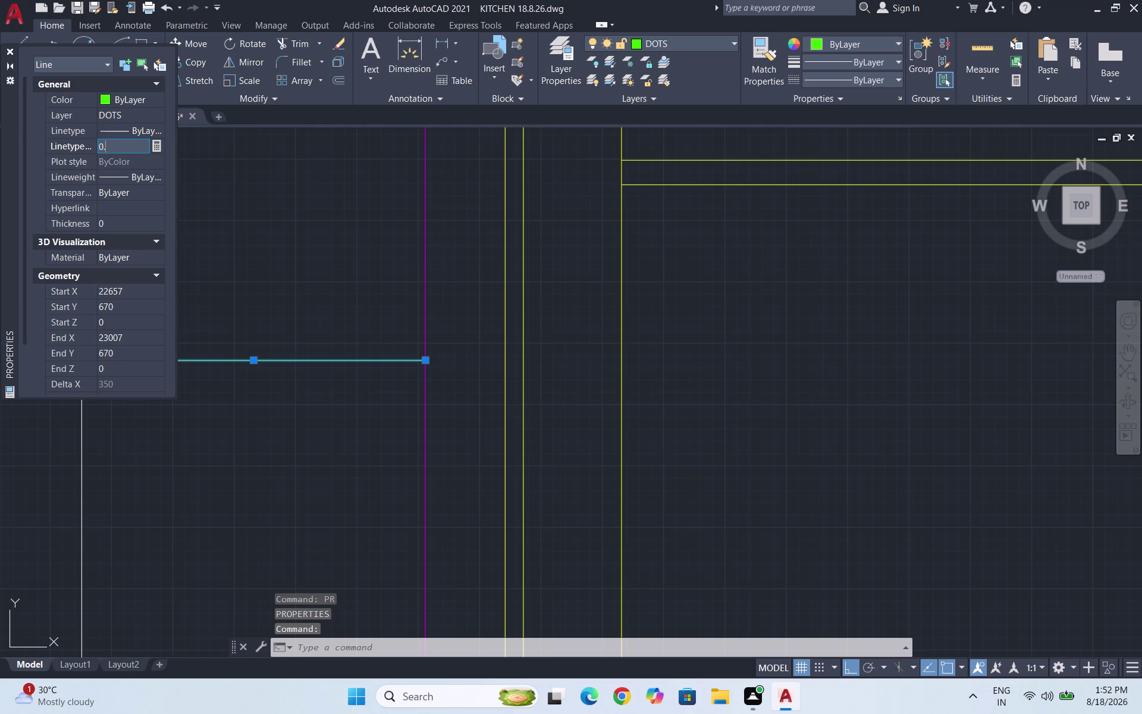
text(5)
key(Return)
click(109, 149)
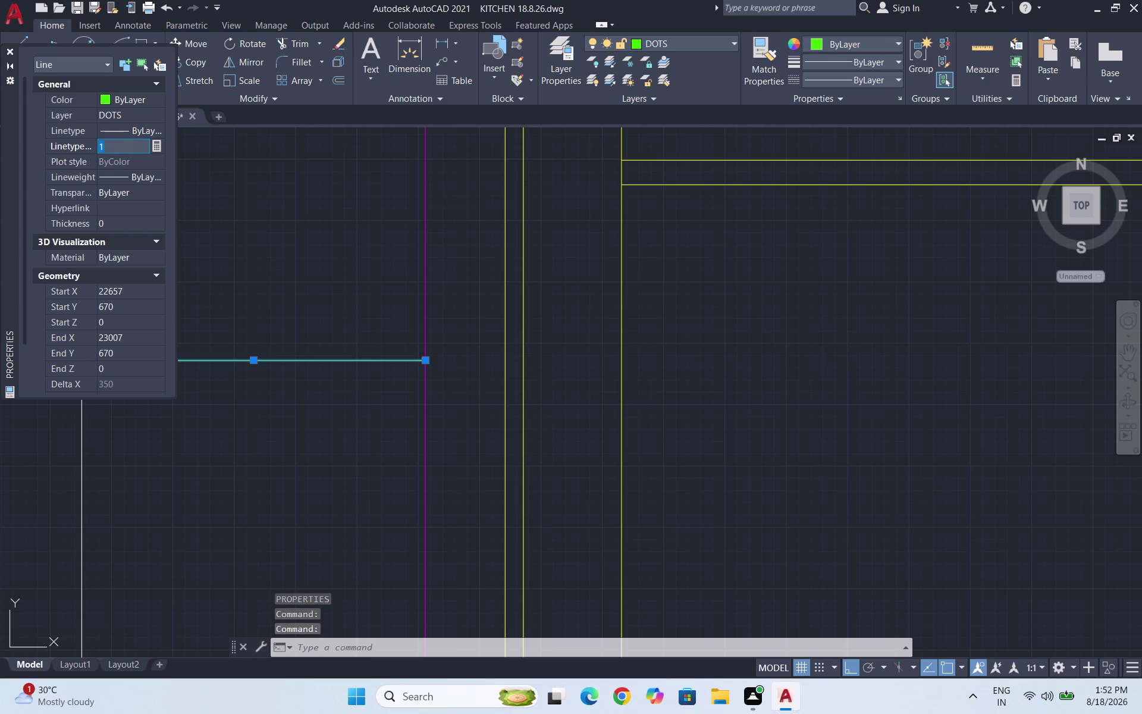
text(15)
key(Return)
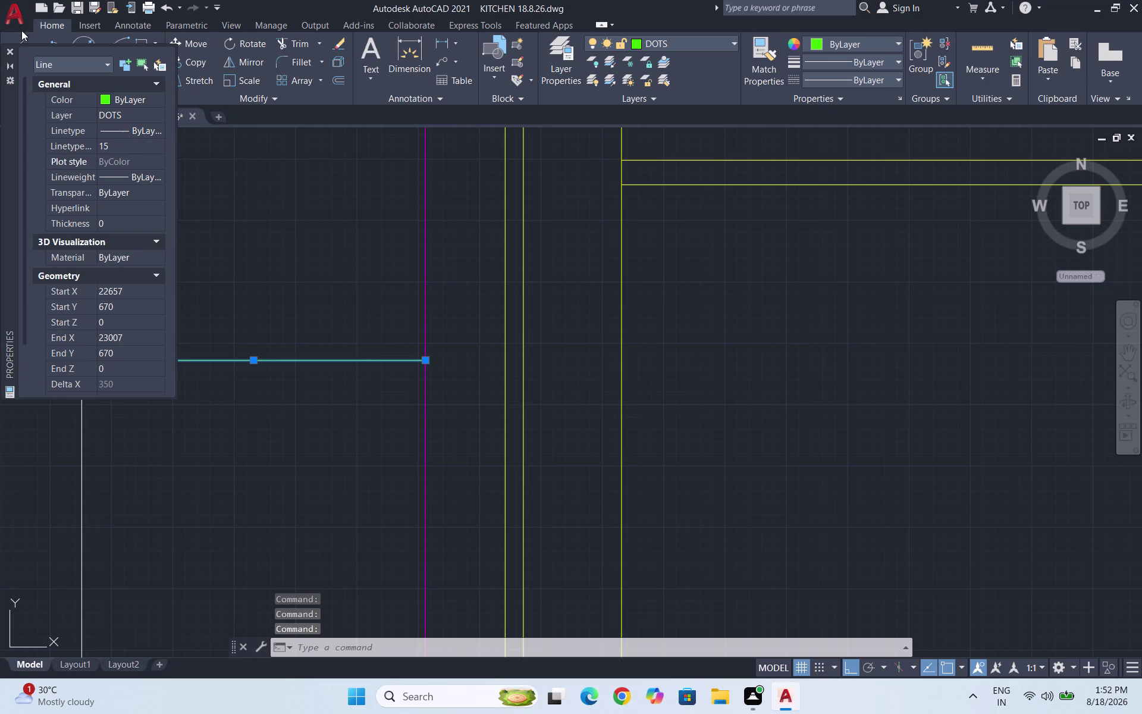
click(9, 45)
Switch the green line's linetype to dashed.
click(8, 52)
key(Escape)
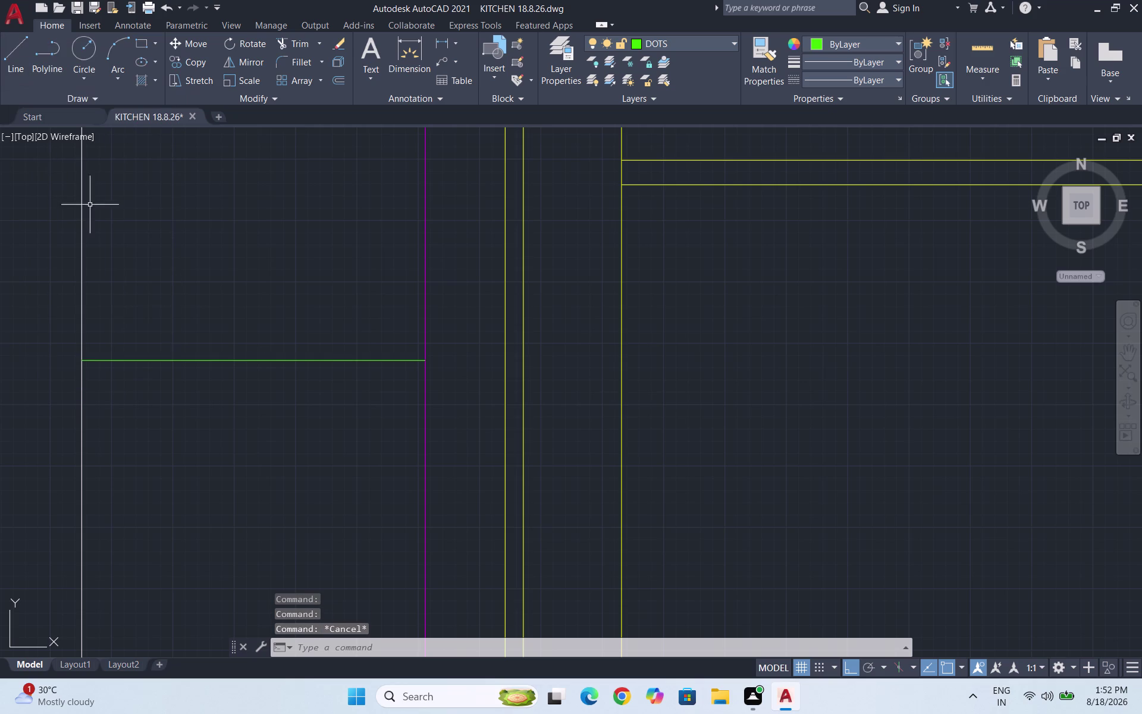
key(Escape)
drag(340, 405, 321, 386)
click(262, 332)
key(Escape)
click(874, 81)
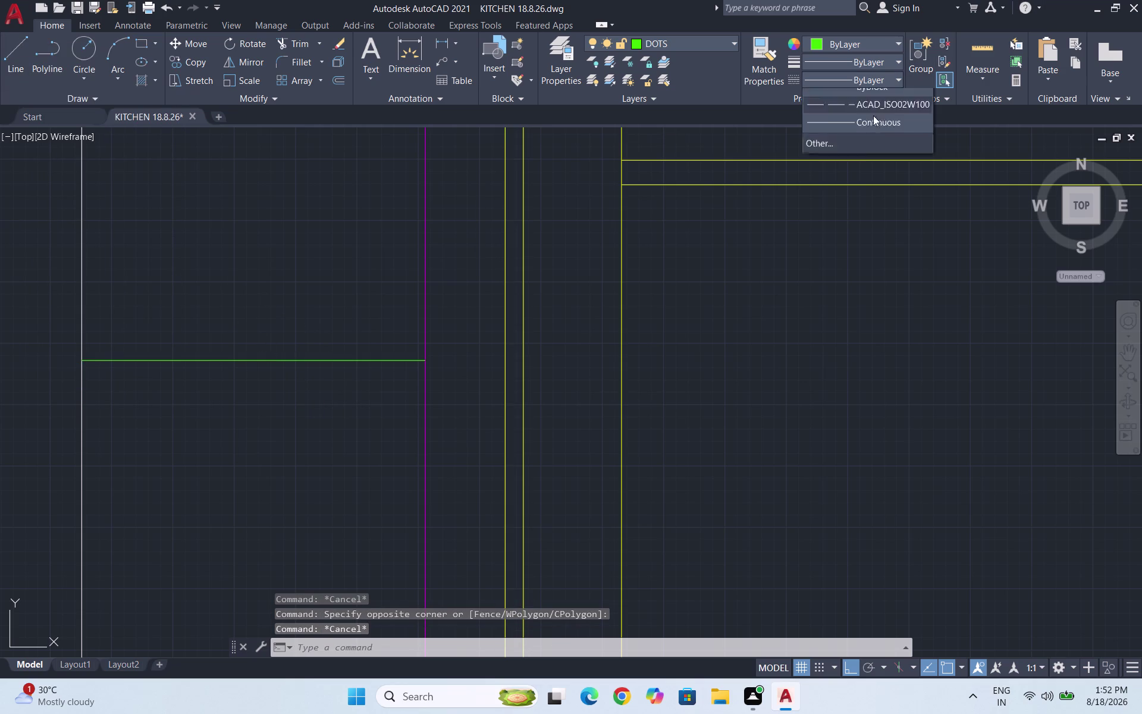
click(863, 138)
drag(366, 392, 358, 383)
click(305, 333)
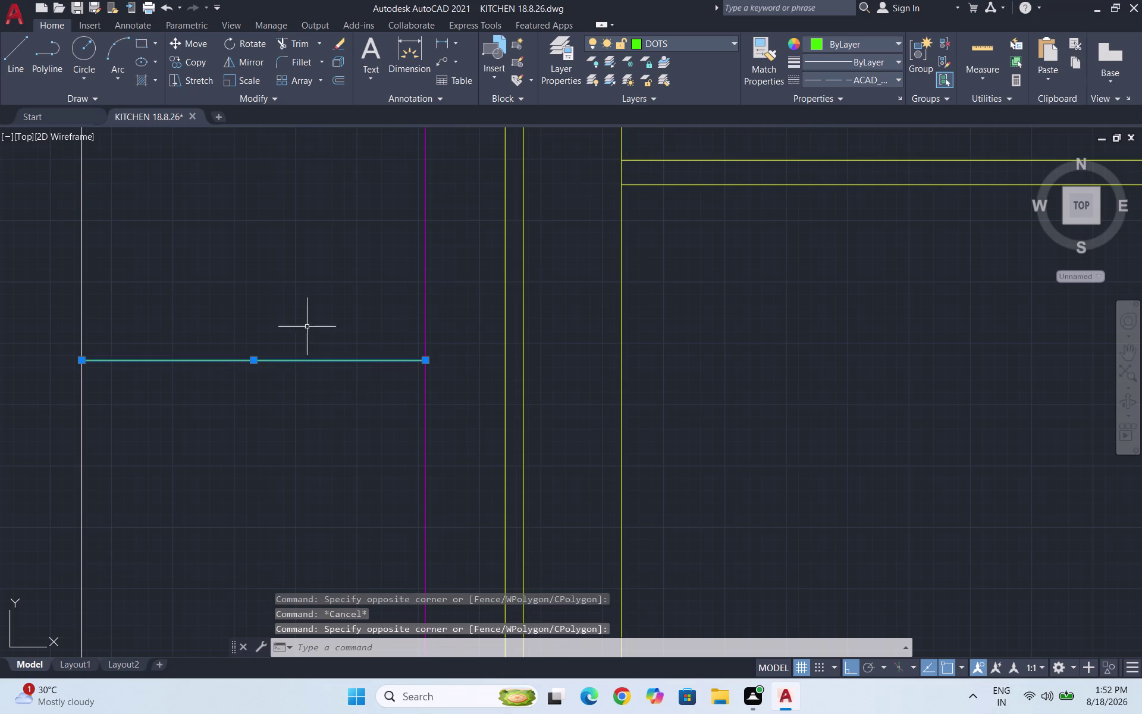
click(852, 75)
click(852, 134)
key(Escape)
drag(328, 391, 310, 373)
click(167, 319)
Settle the dashed line's linetype scale at 0.9 after trying 0.5 and 0.7.
text(PR)
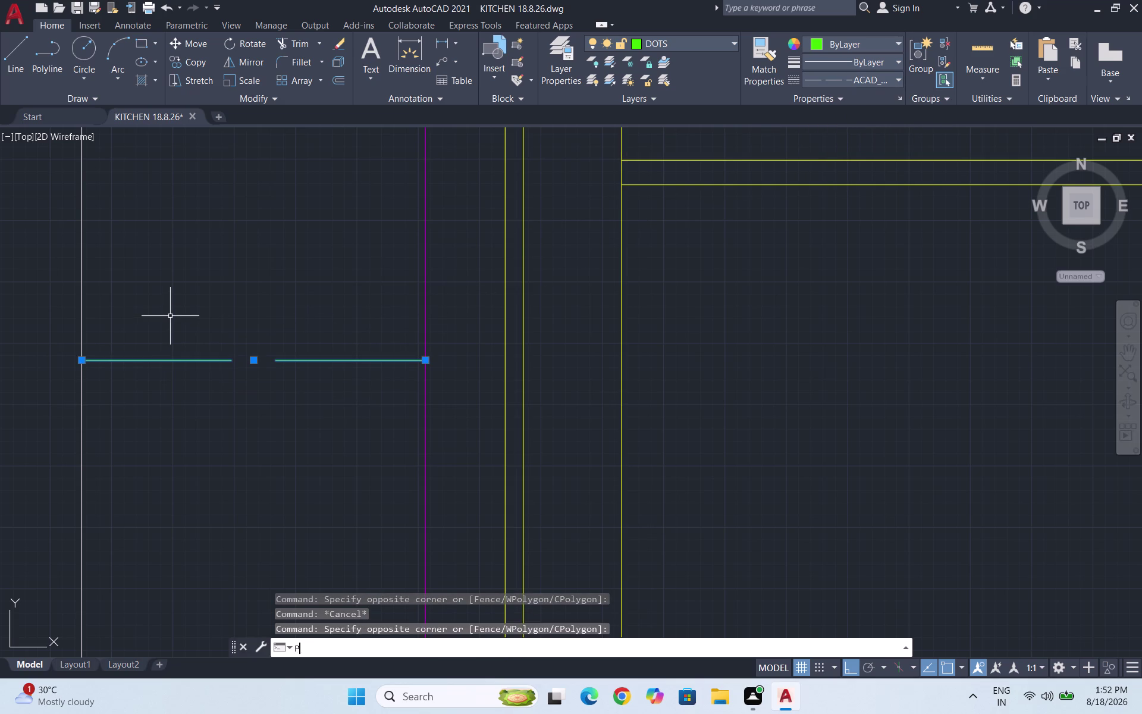
key(Return)
click(153, 144)
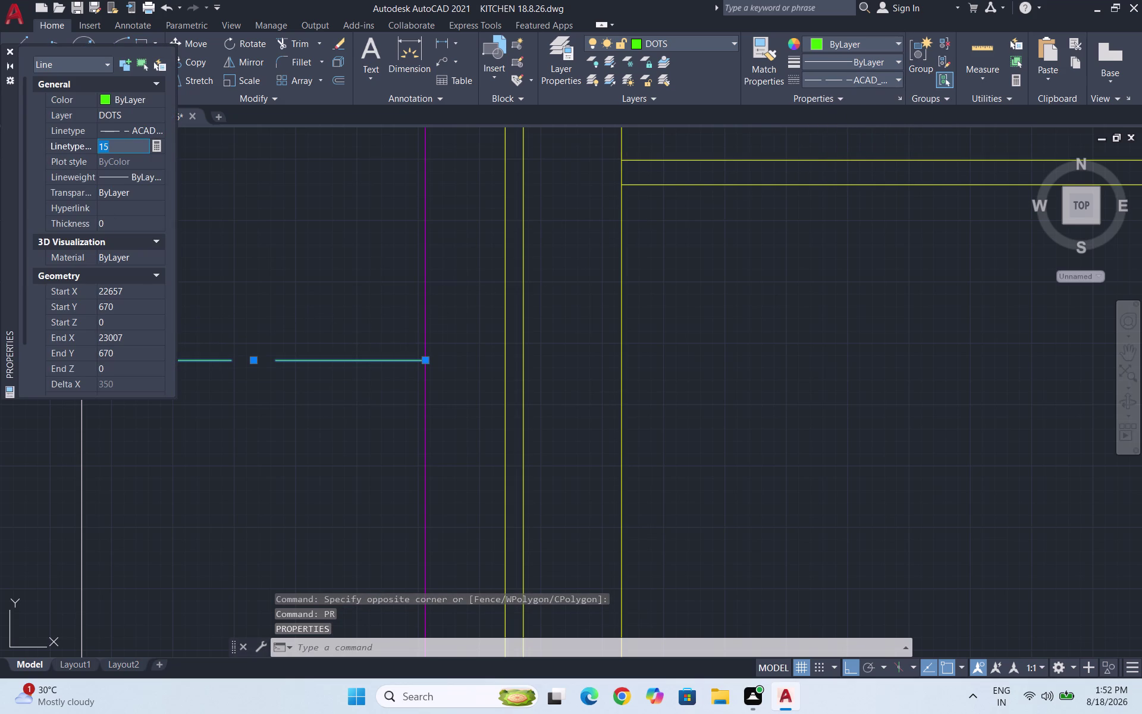
text(0.5)
key(Return)
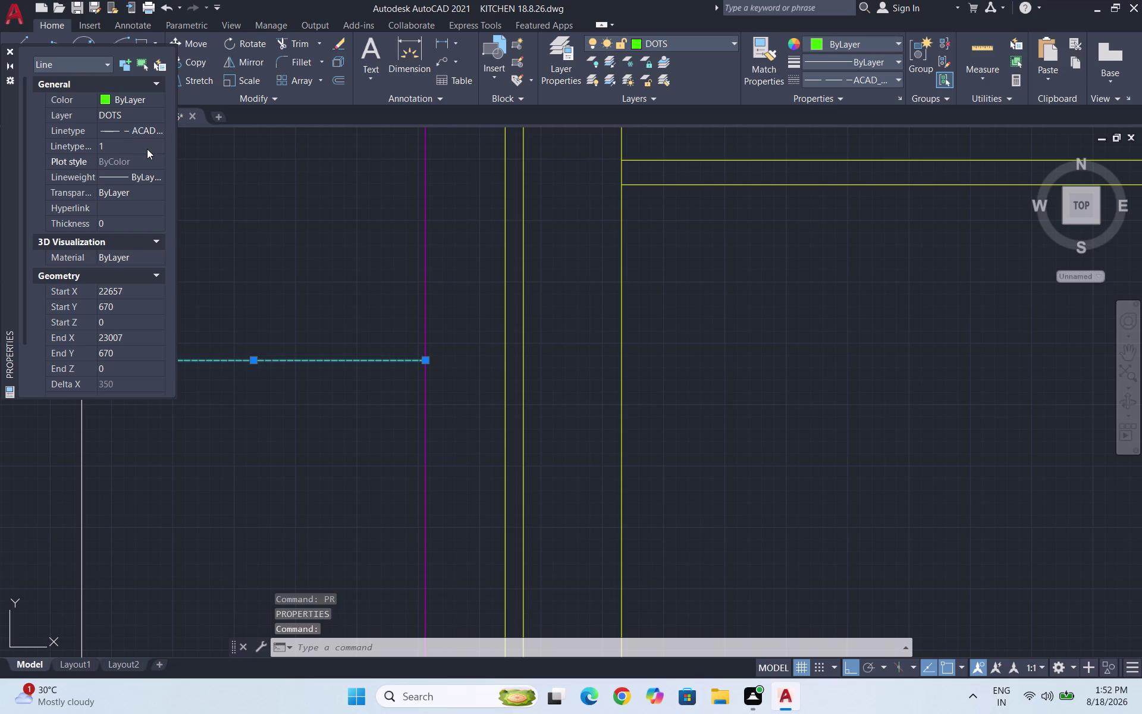
click(111, 147)
text(0.7)
key(Return)
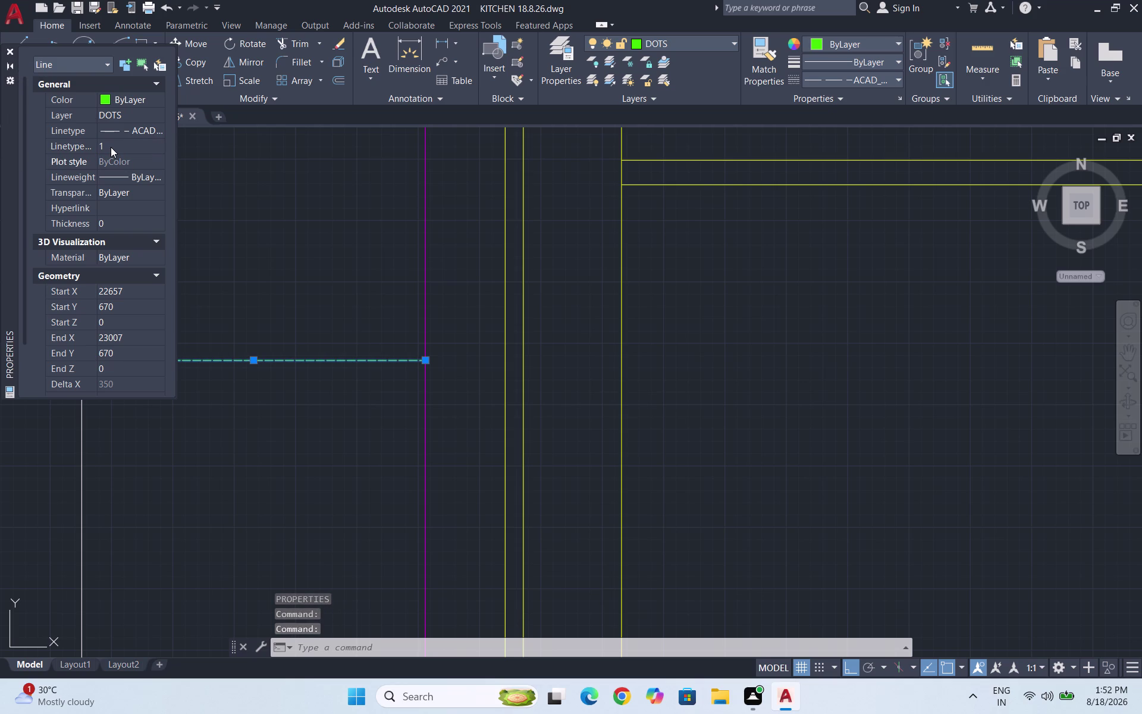
click(123, 140)
text(0)
text(.9)
key(Return)
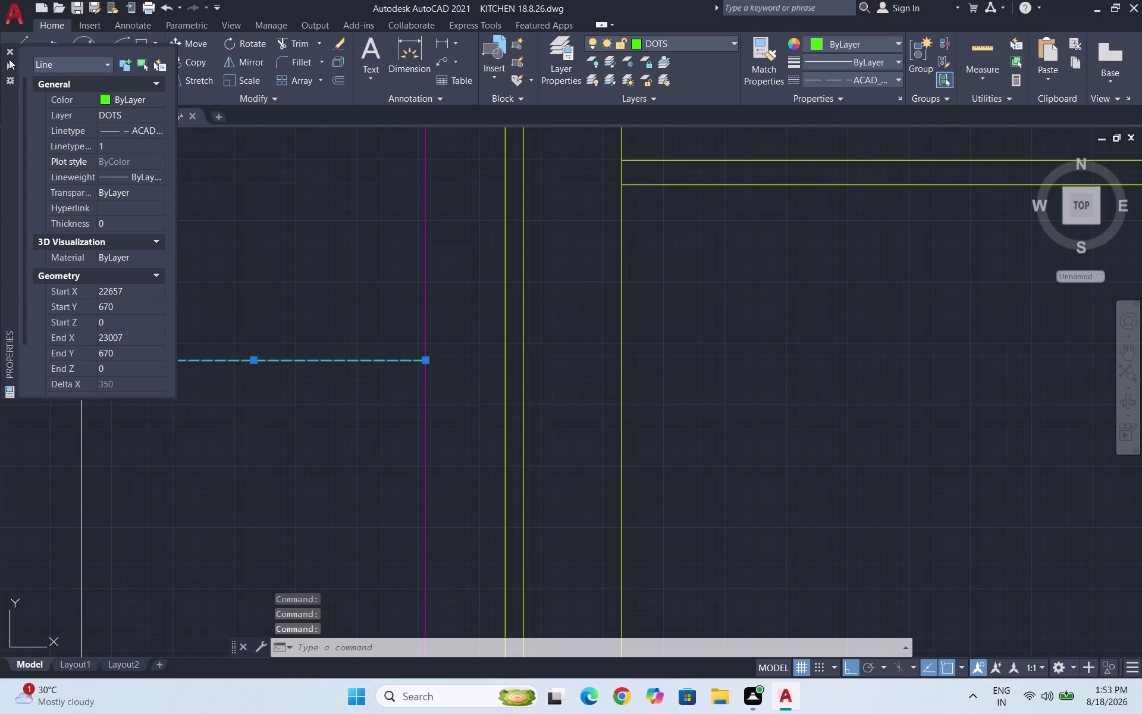
click(7, 54)
key(Escape)
Copy the green dashed division line to three lower positions in the cabinet strip.
scroll(down, 3)
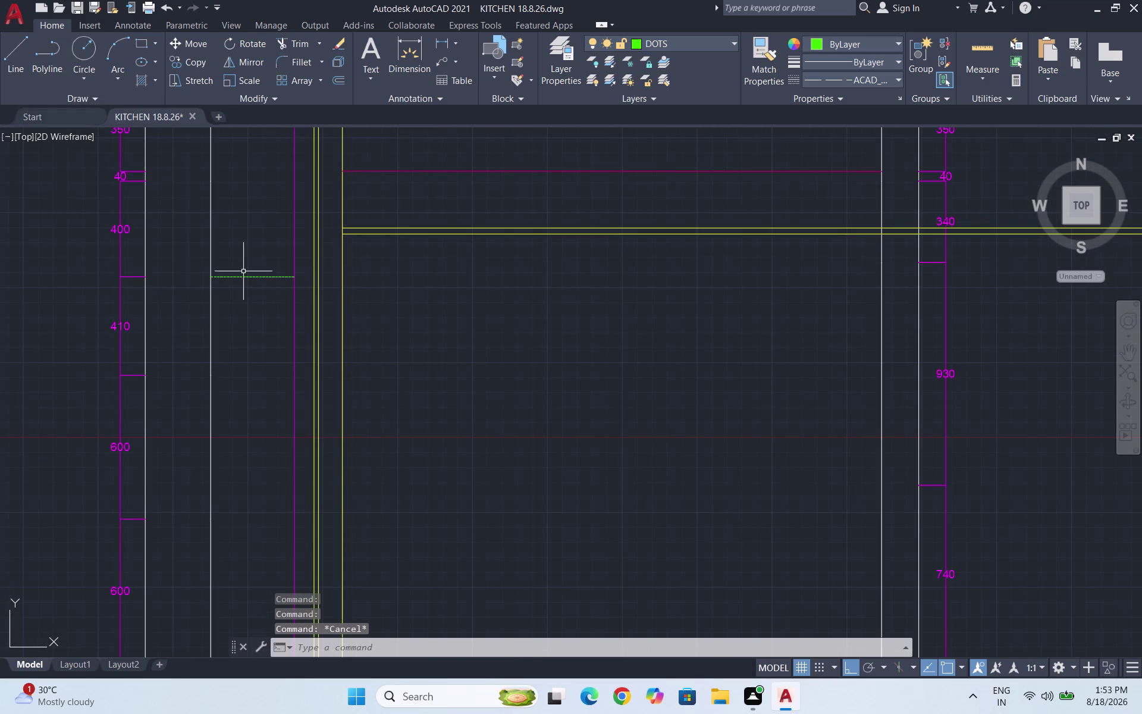
scroll(up, 3)
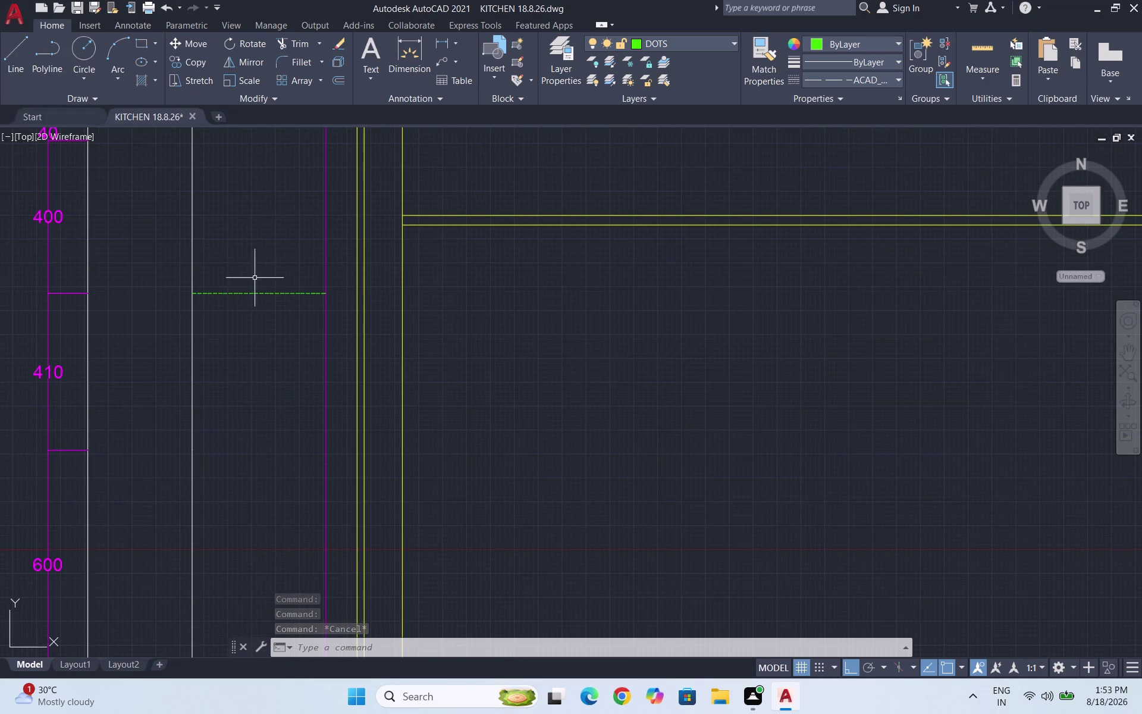
drag(277, 304, 255, 288)
click(204, 268)
text(CO)
key(Return)
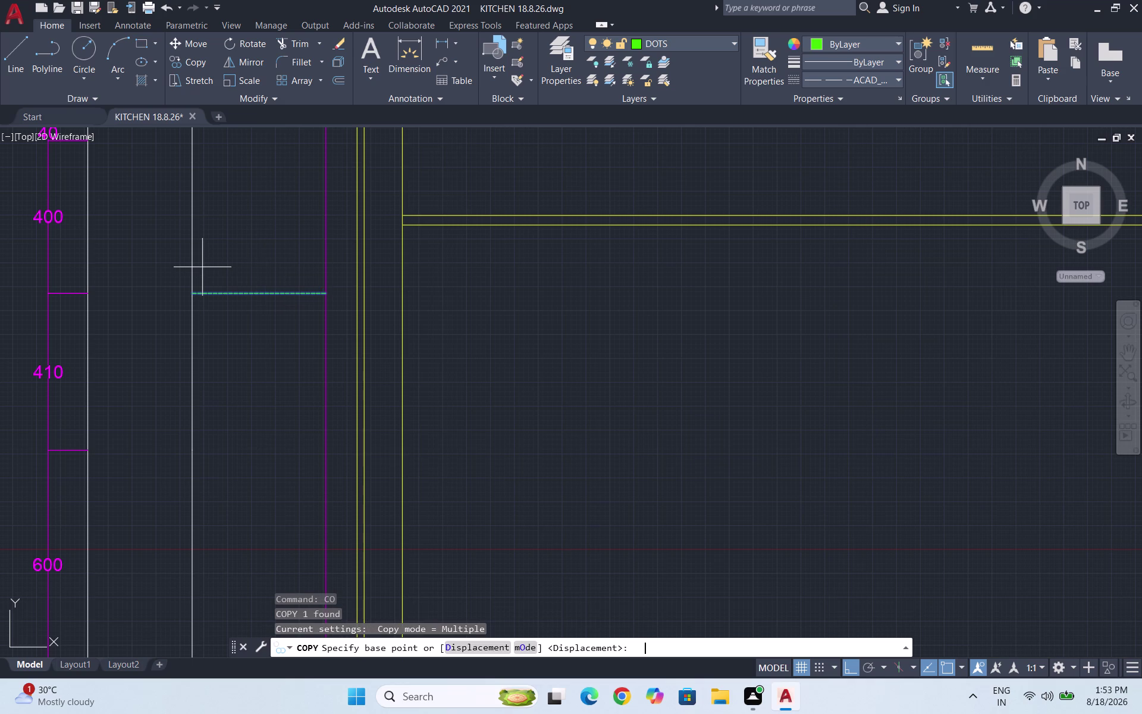
scroll(down, 3)
scroll(up, 3)
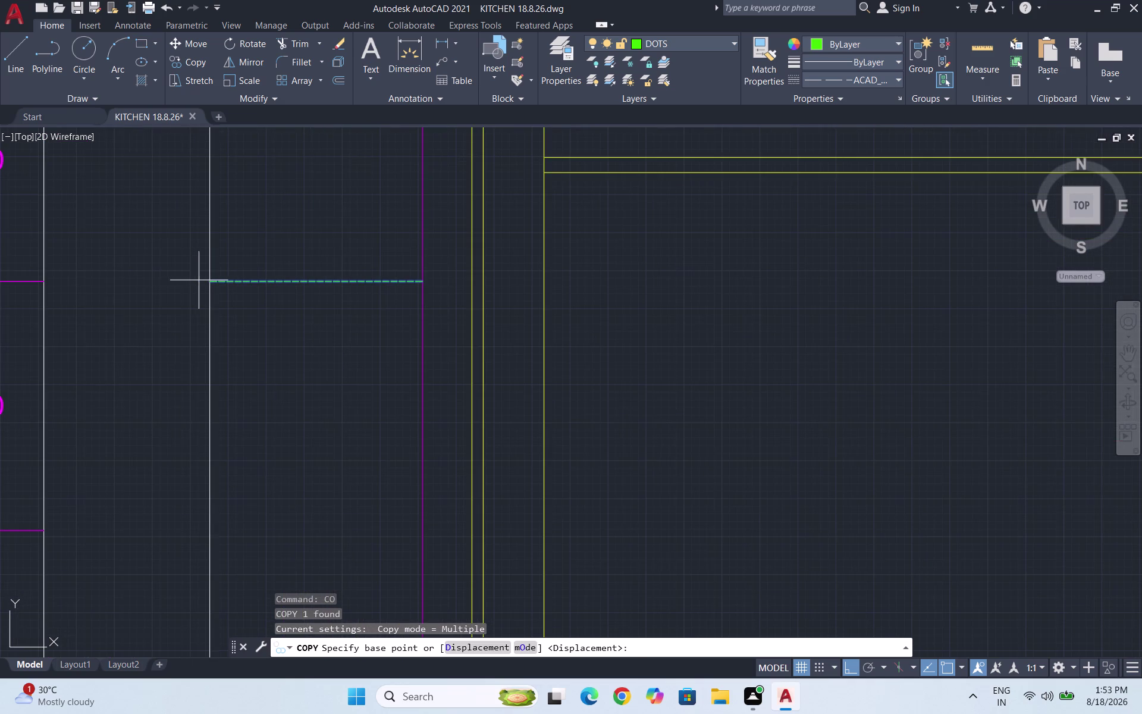
scroll(up, 3)
click(210, 277)
scroll(down, 3)
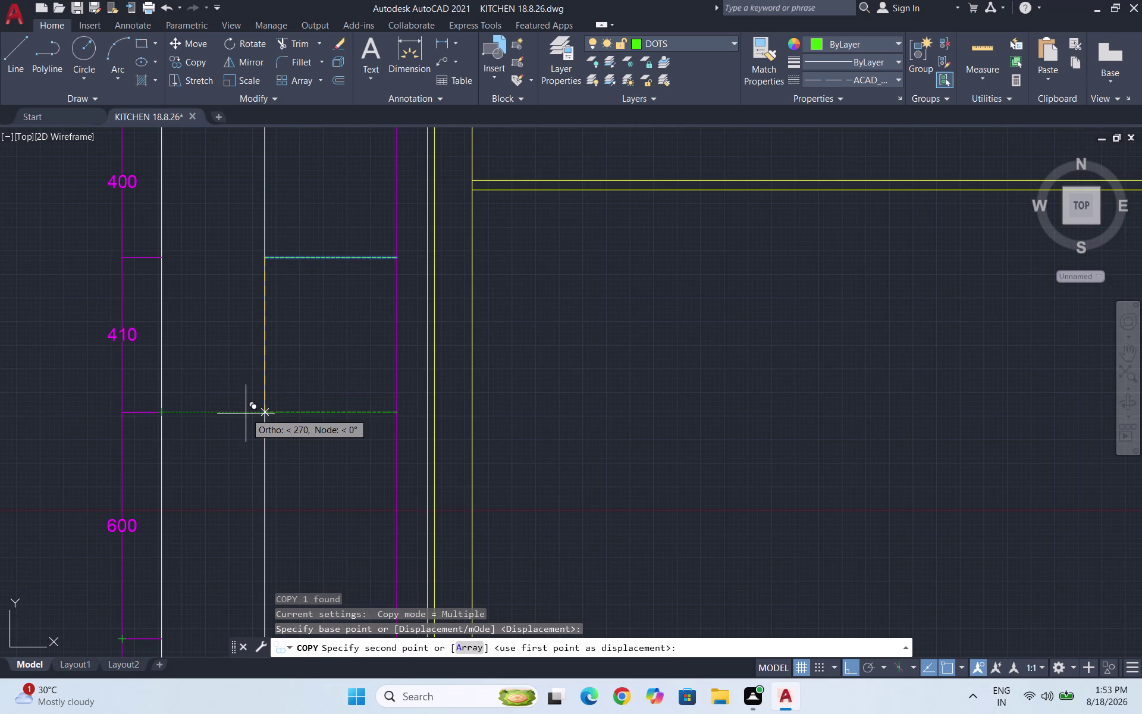
click(245, 414)
scroll(down, 3)
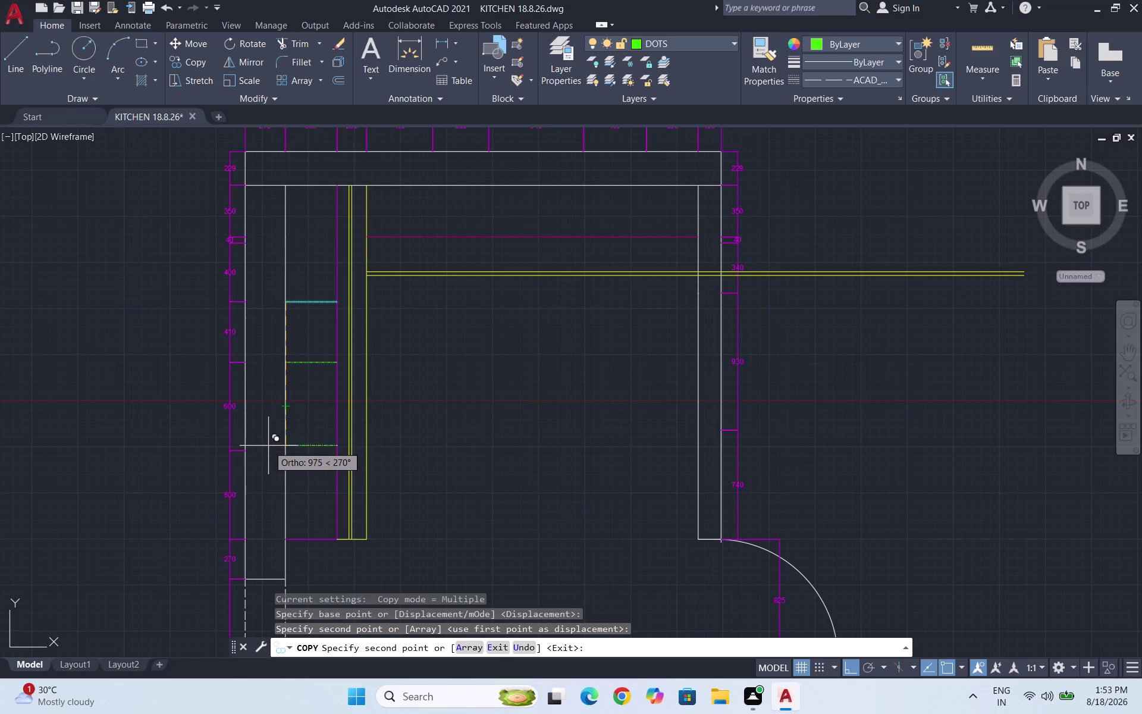
scroll(up, 3)
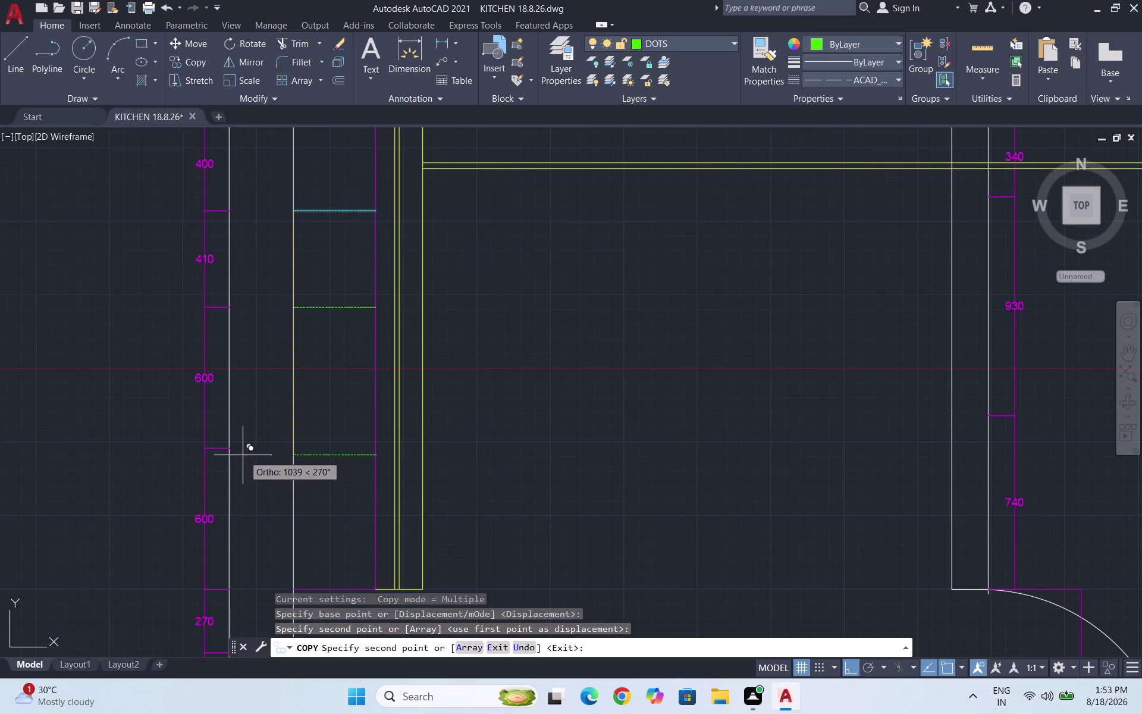
click(232, 449)
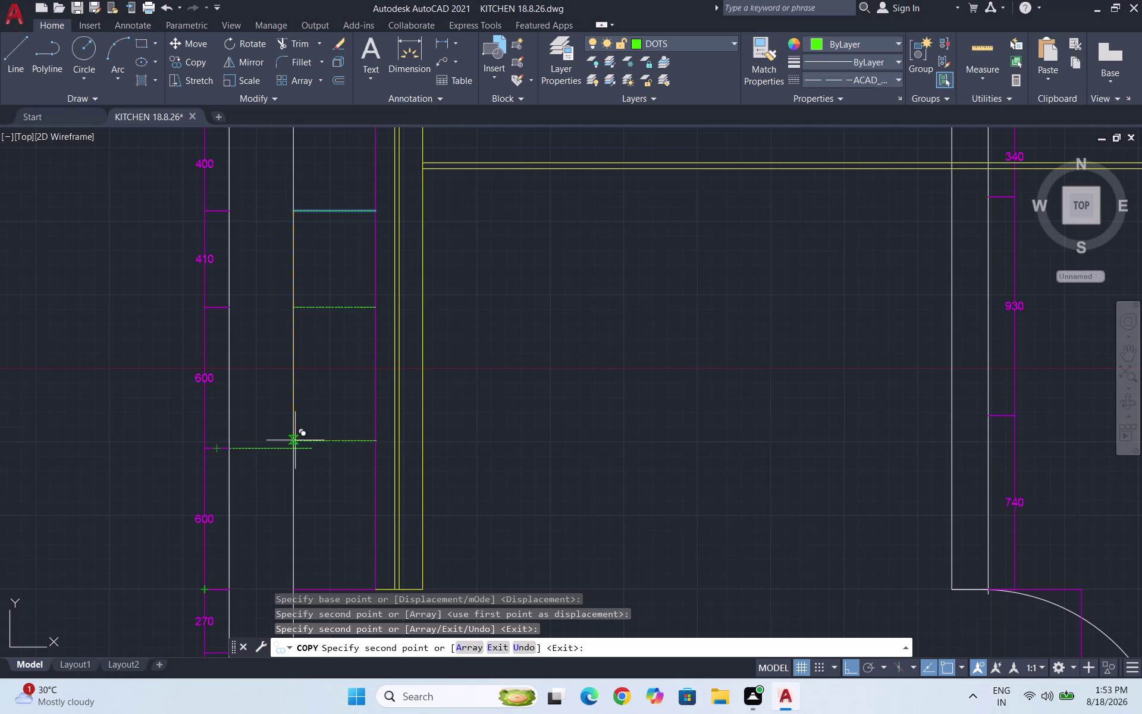
scroll(up, 3)
click(274, 450)
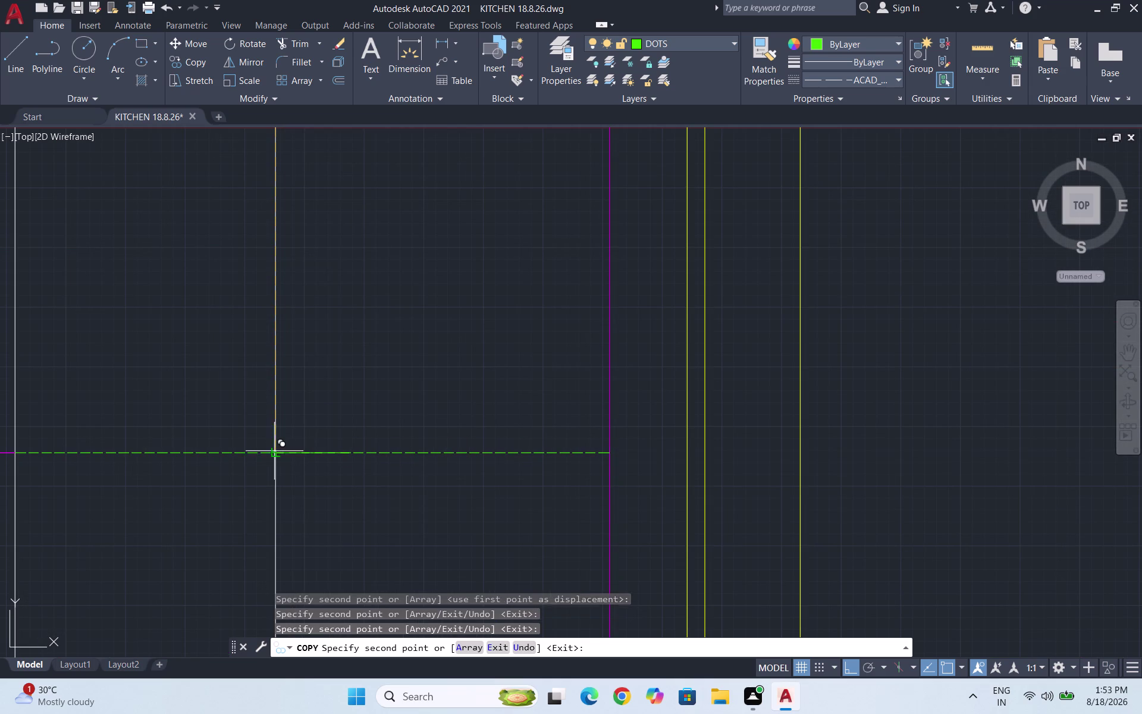
key(Escape)
Erase the overlong stray dashed copy.
drag(211, 487, 209, 467)
click(159, 448)
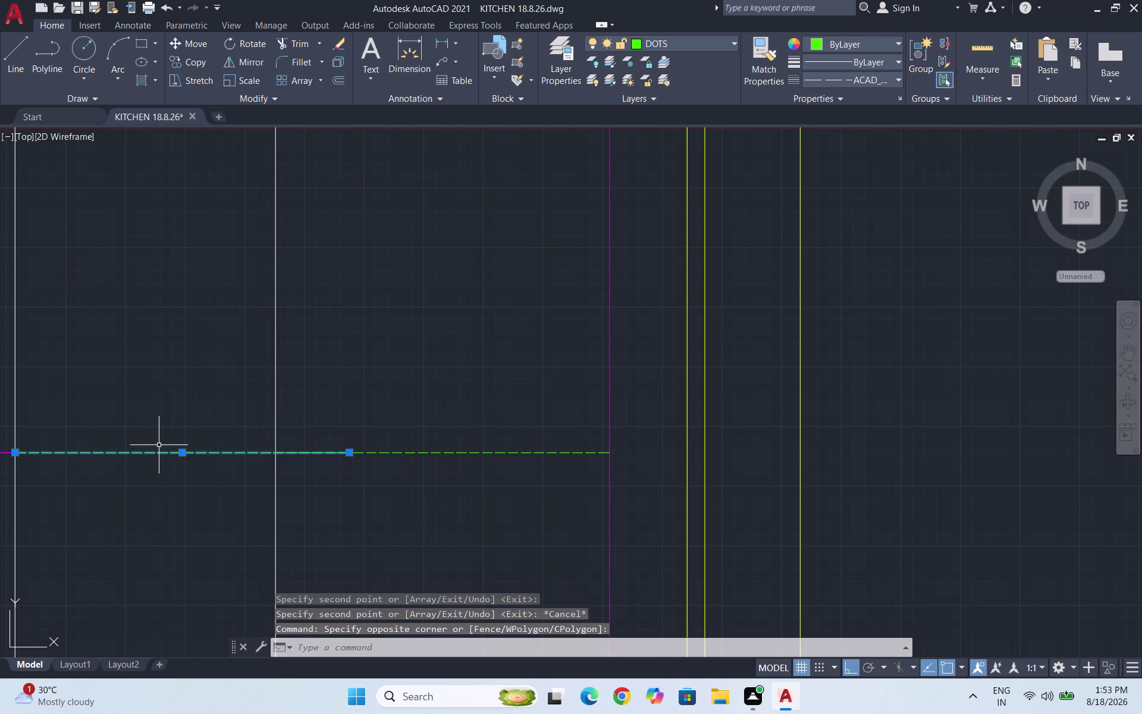
key(Delete)
scroll(down, 3)
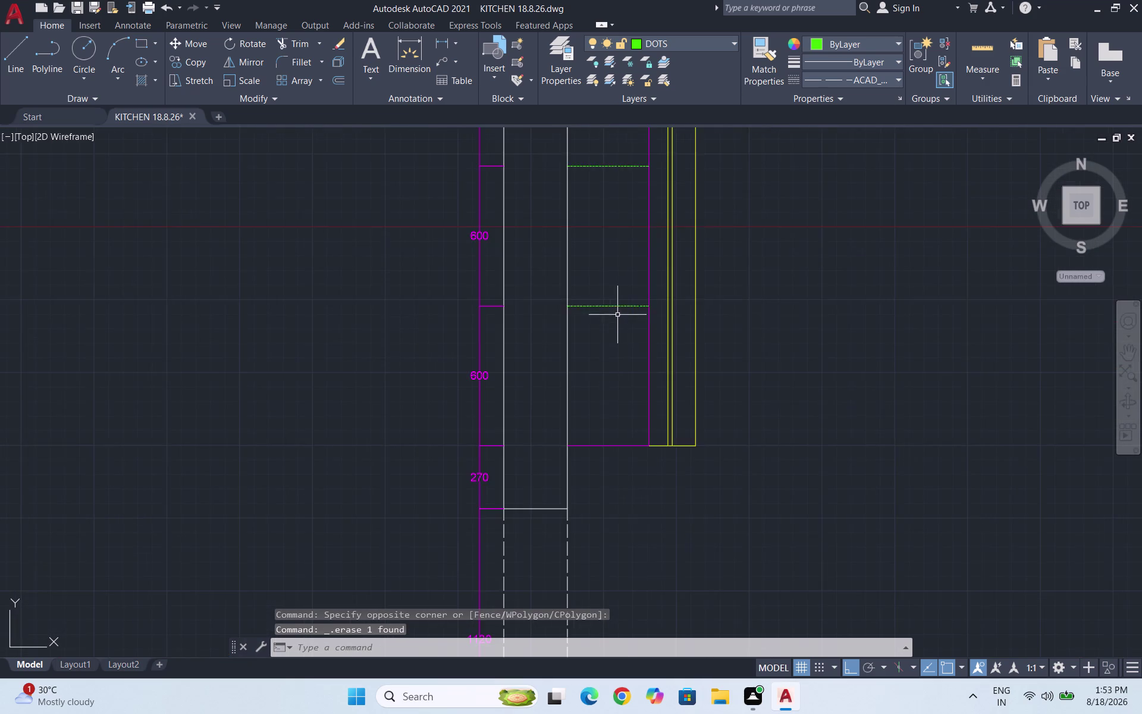
scroll(down, 3)
scroll(down, 3)
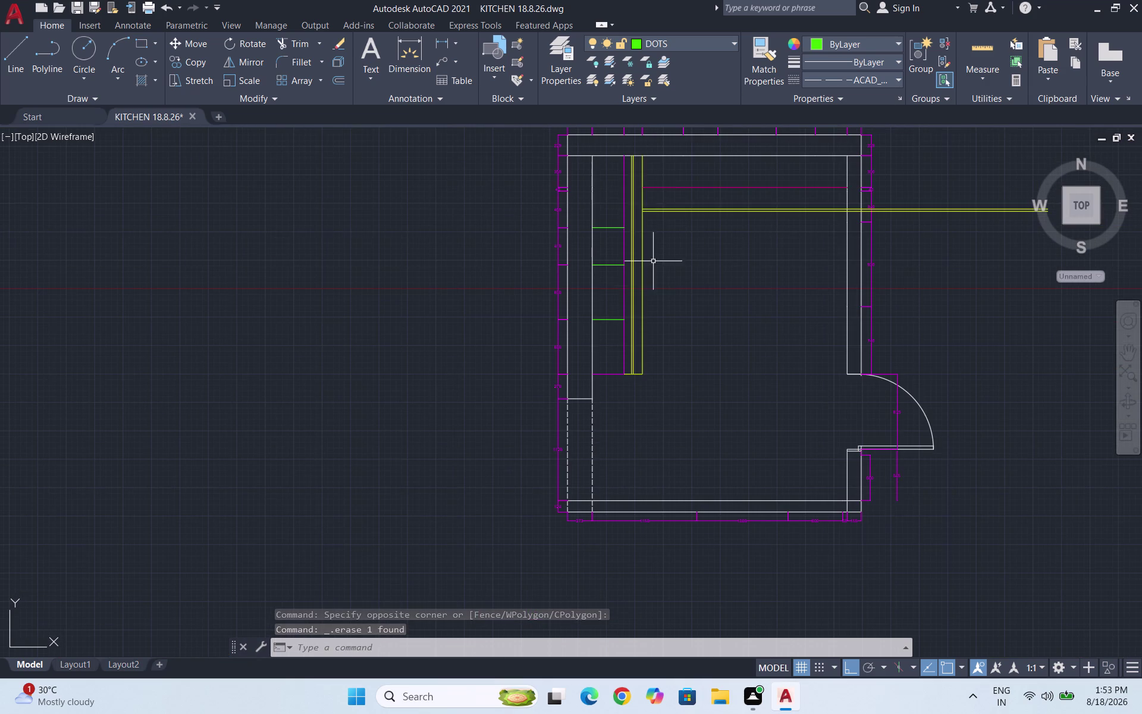
scroll(up, 3)
click(633, 210)
click(604, 210)
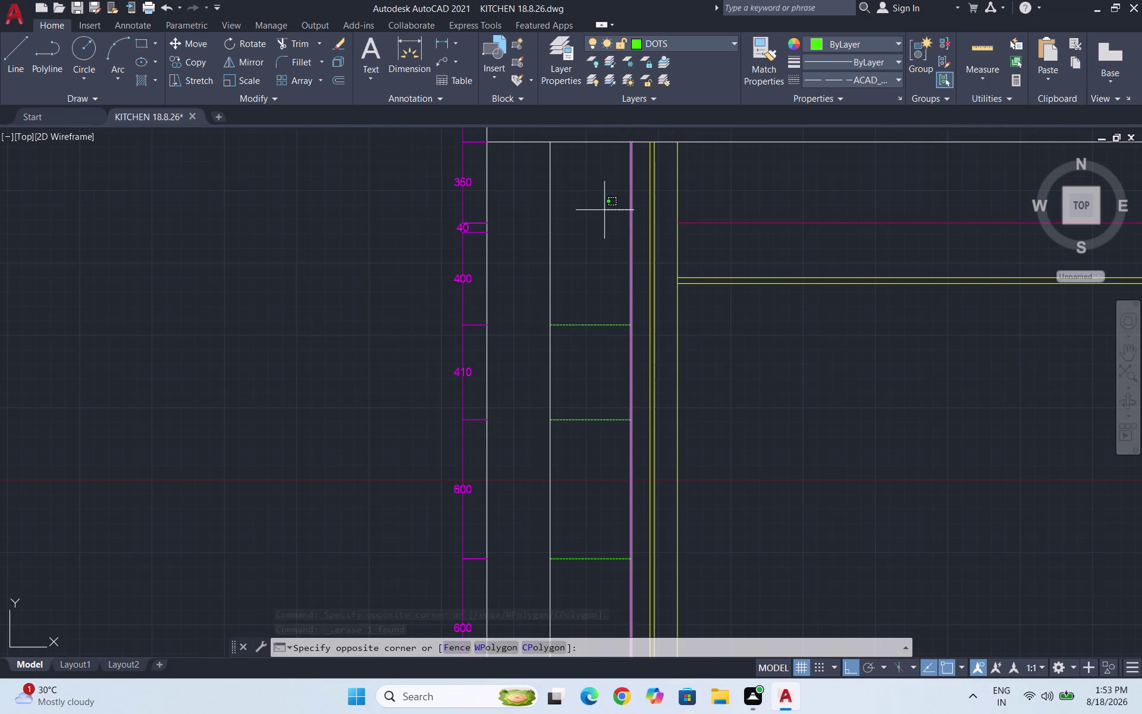
Attempt a 1-unit offset of the purple divider line, then cancel and undo it.
key(o)
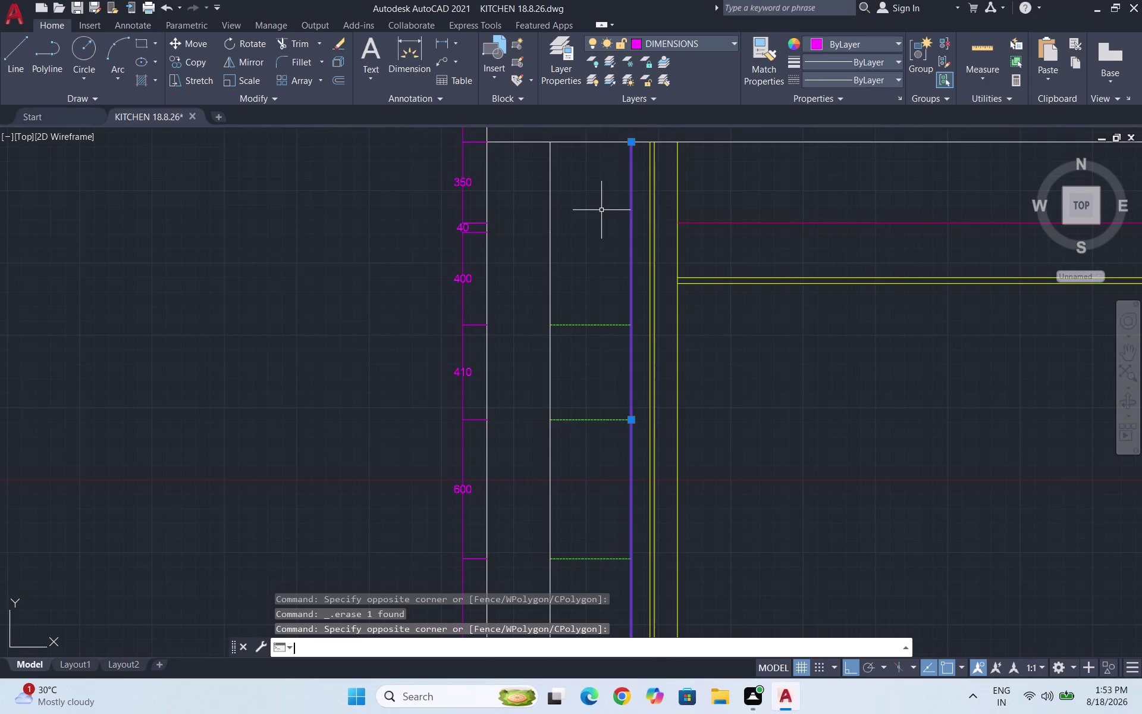
key(Return)
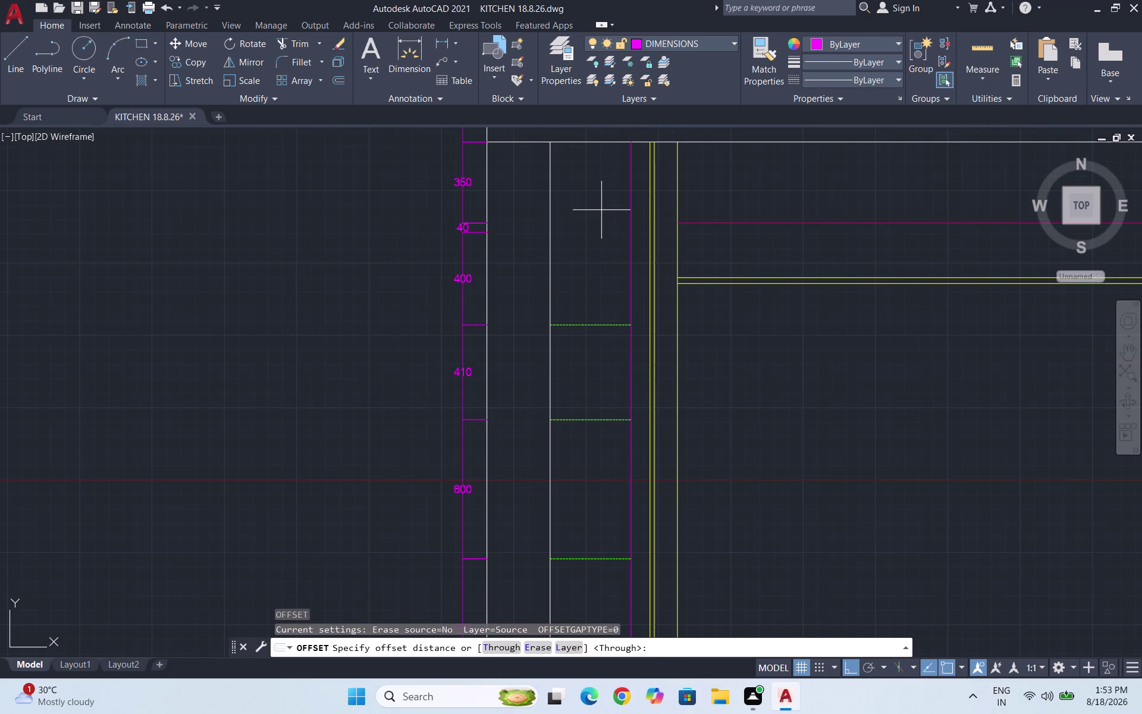
key(1)
key(Return)
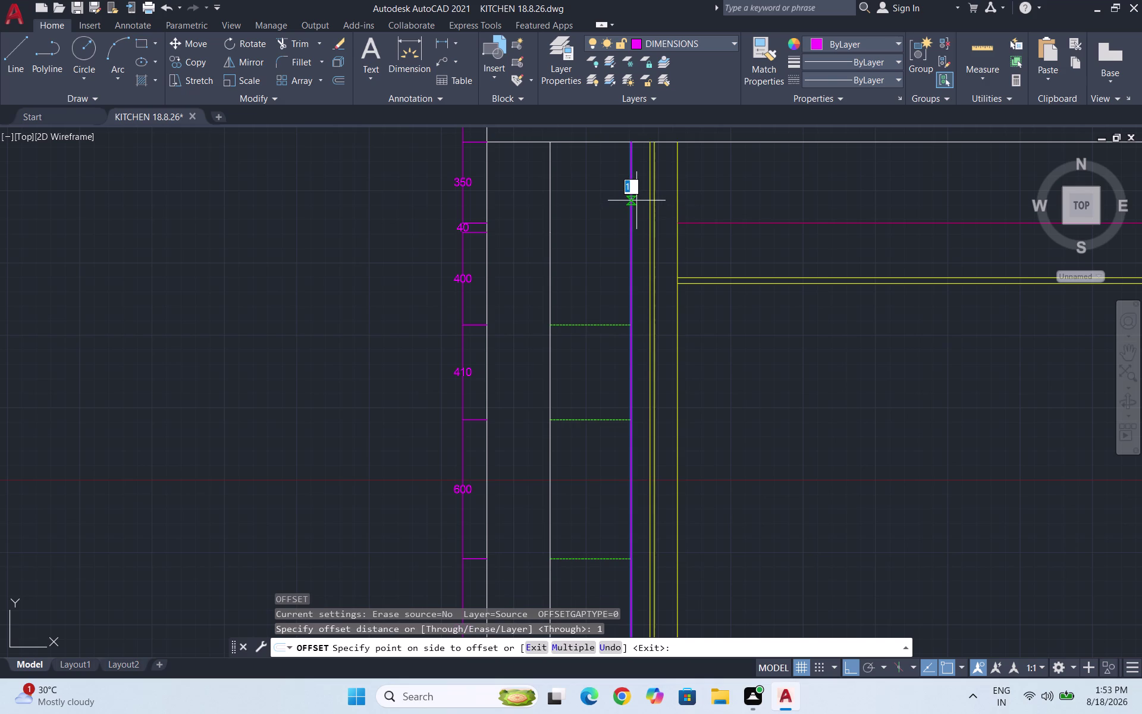
key(Escape)
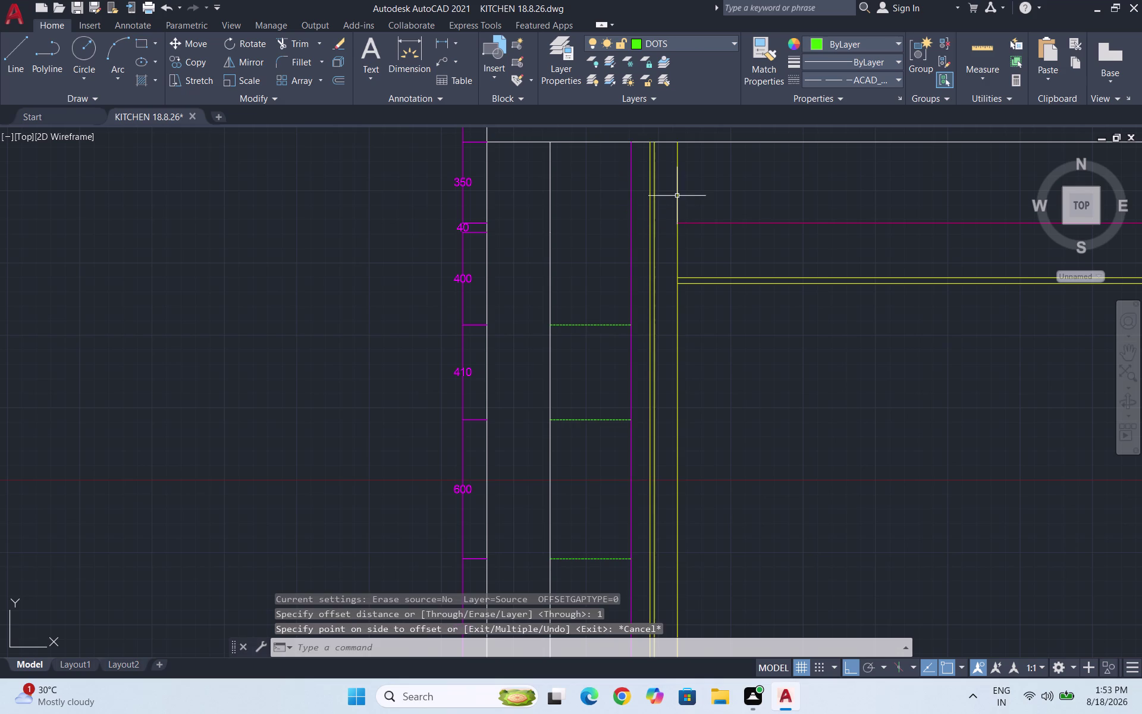
key(ctrl+z)
key(Escape)
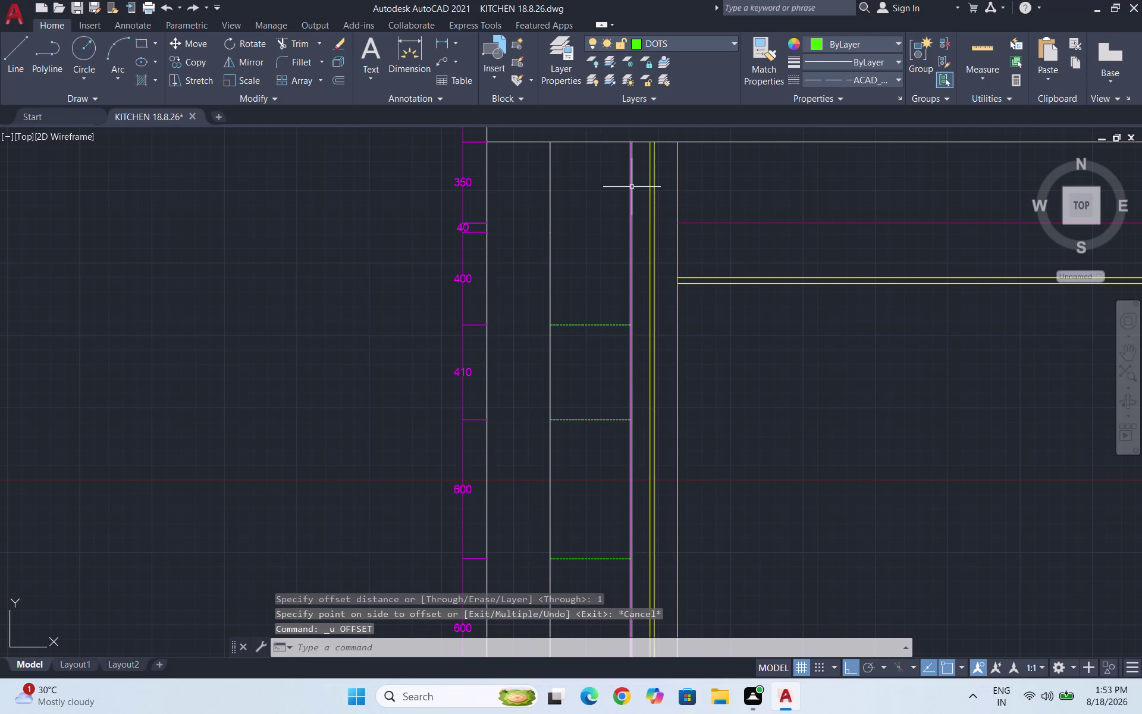
click(632, 182)
click(591, 182)
scroll(down, 3)
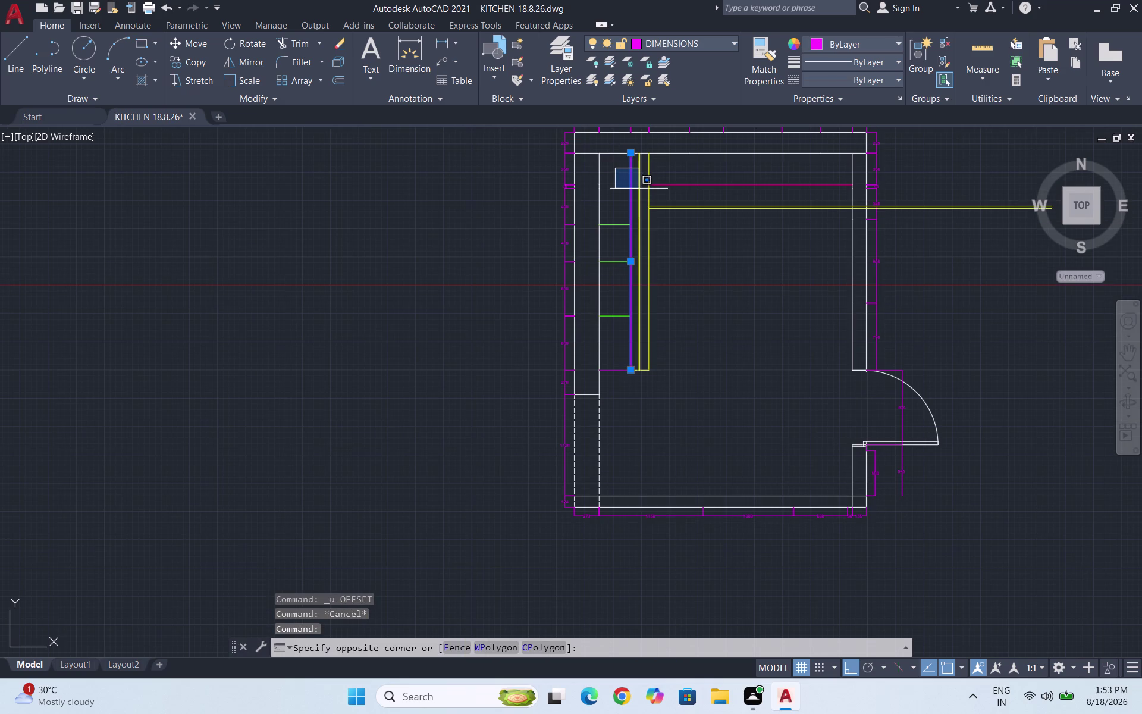
scroll(up, 3)
key(Escape)
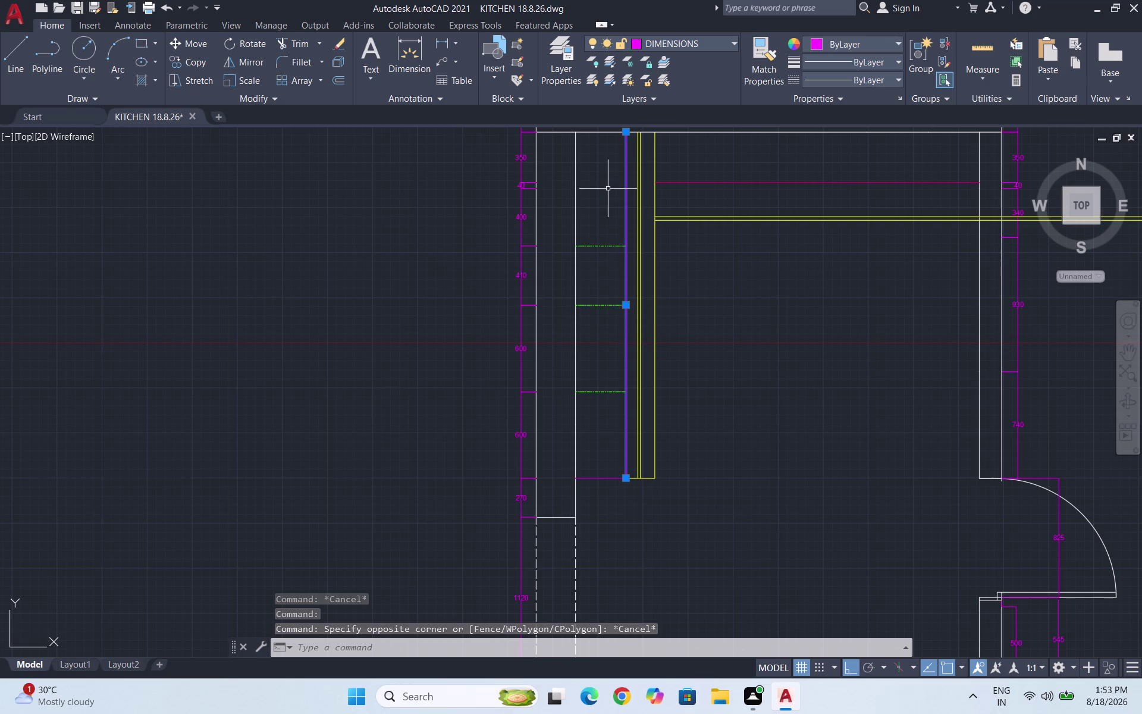
Try another offset and a copy of the purple divider, cancelling both.
key(o)
key(Return)
scroll(down, 3)
scroll(up, 3)
key(Escape)
drag(628, 178, 622, 178)
click(578, 178)
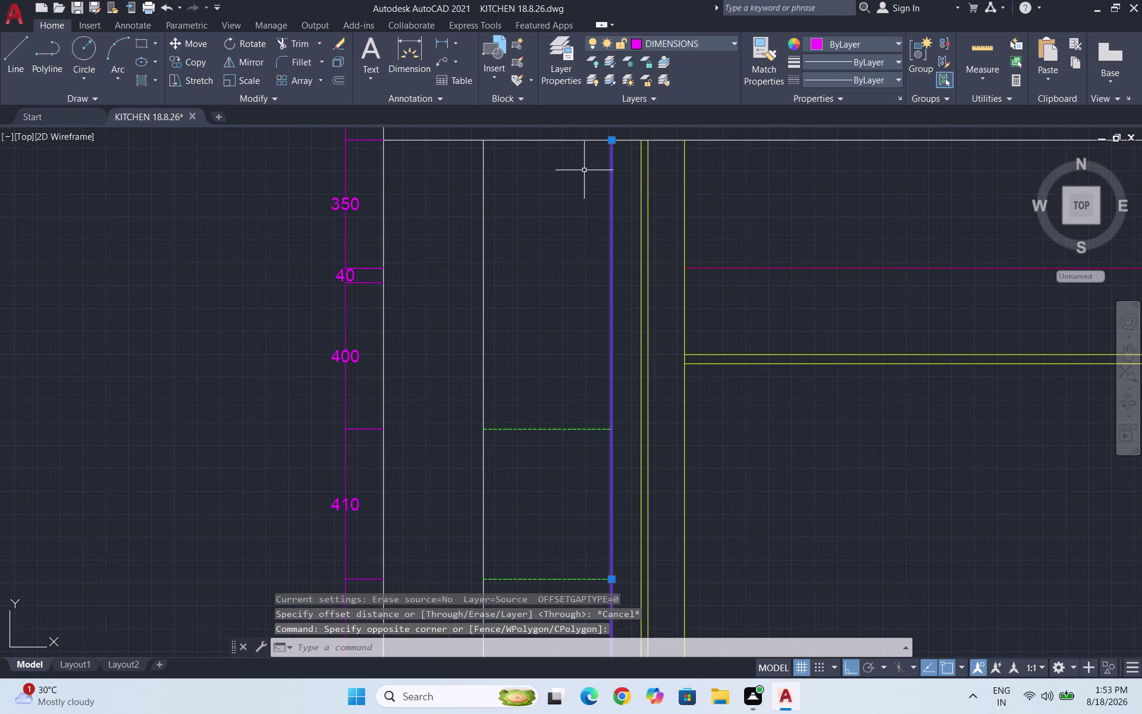
text(CO)
key(Return)
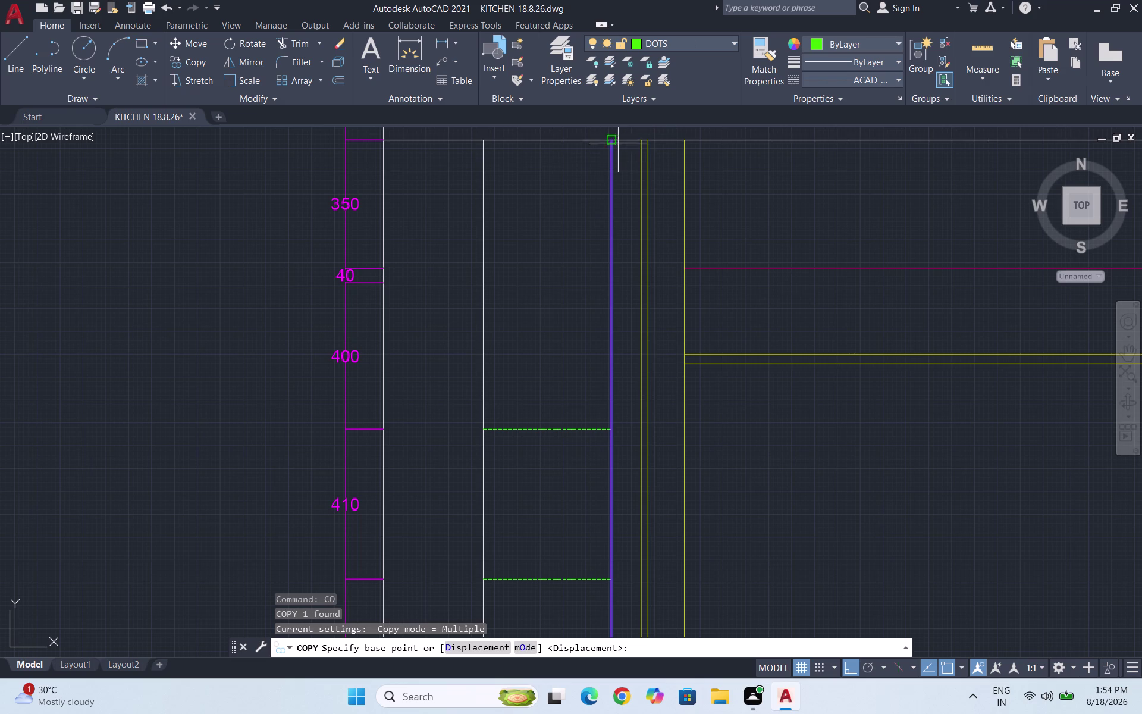
click(612, 144)
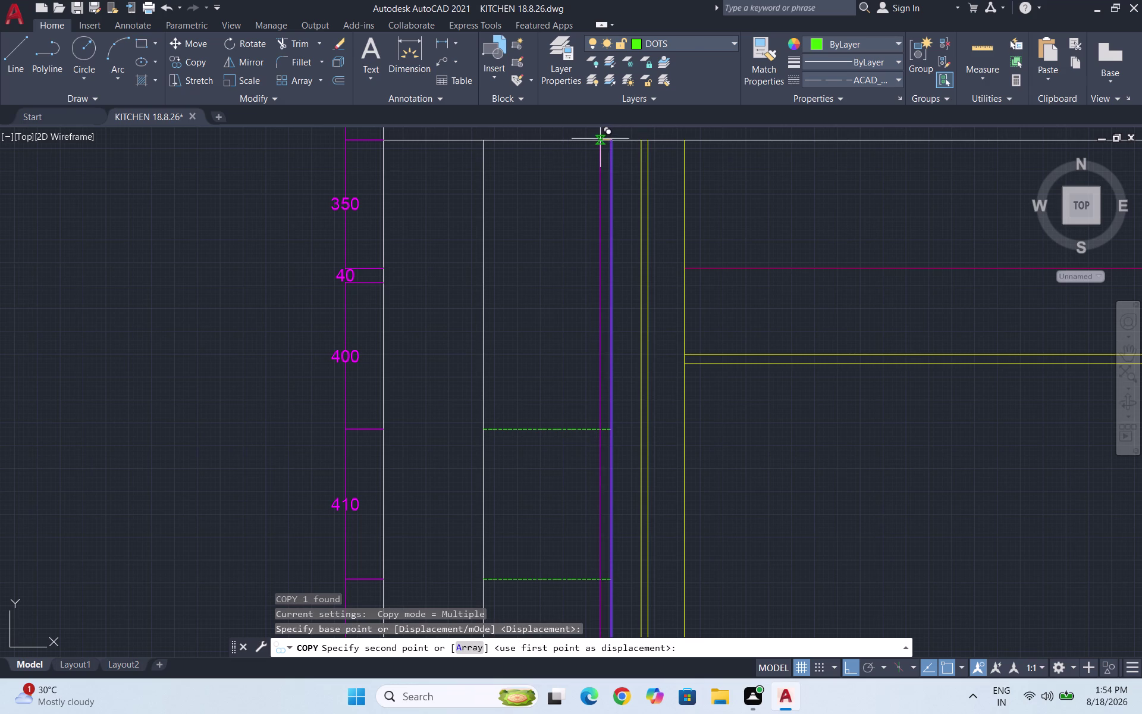
key(Escape)
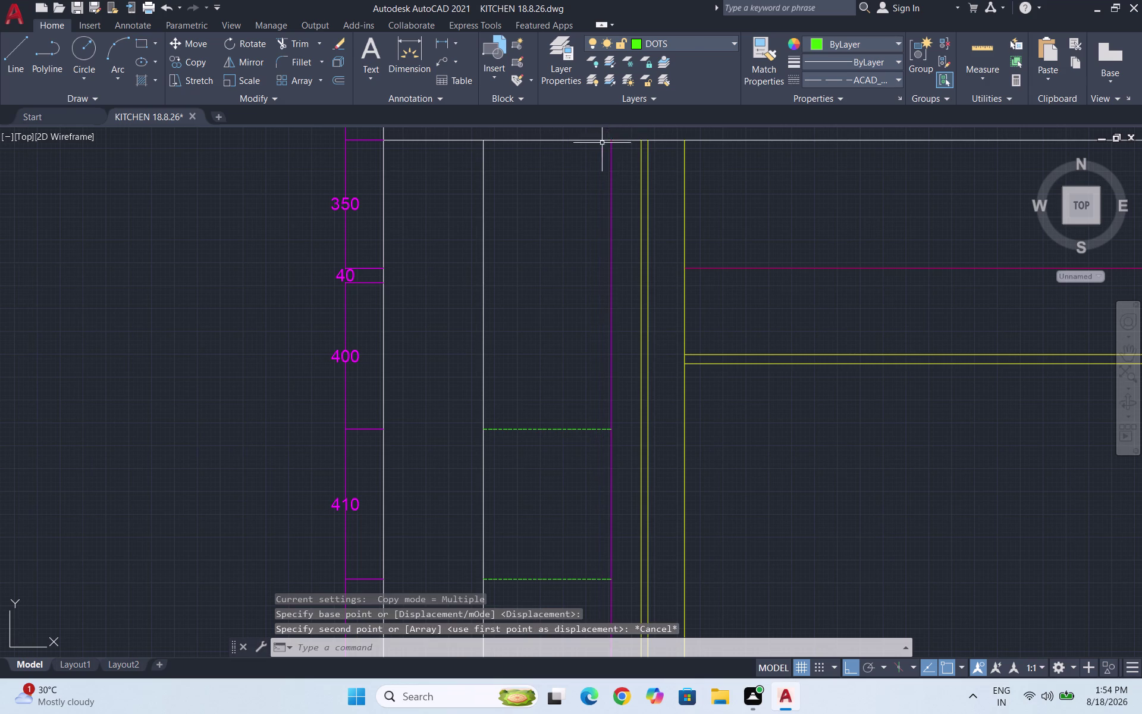
Measure the gap beside the purple divider with quick Measure, reading 19.
scroll(up, 3)
scroll(up, 3)
scroll(down, 3)
scroll(up, 3)
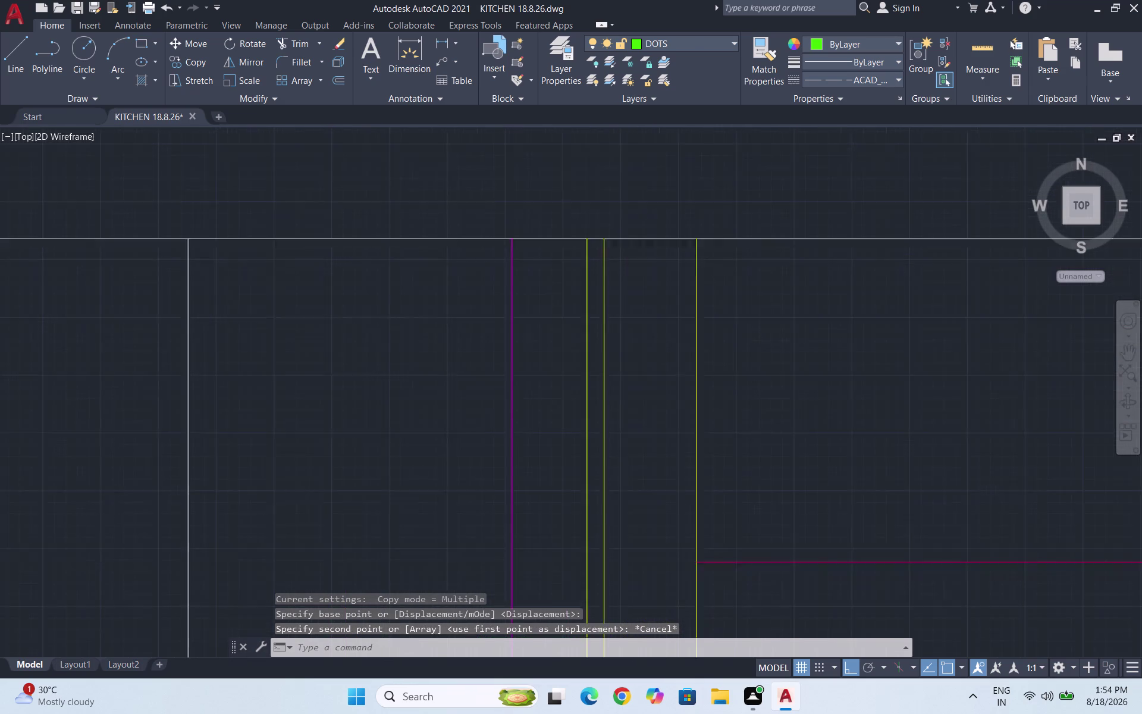
click(975, 64)
click(971, 100)
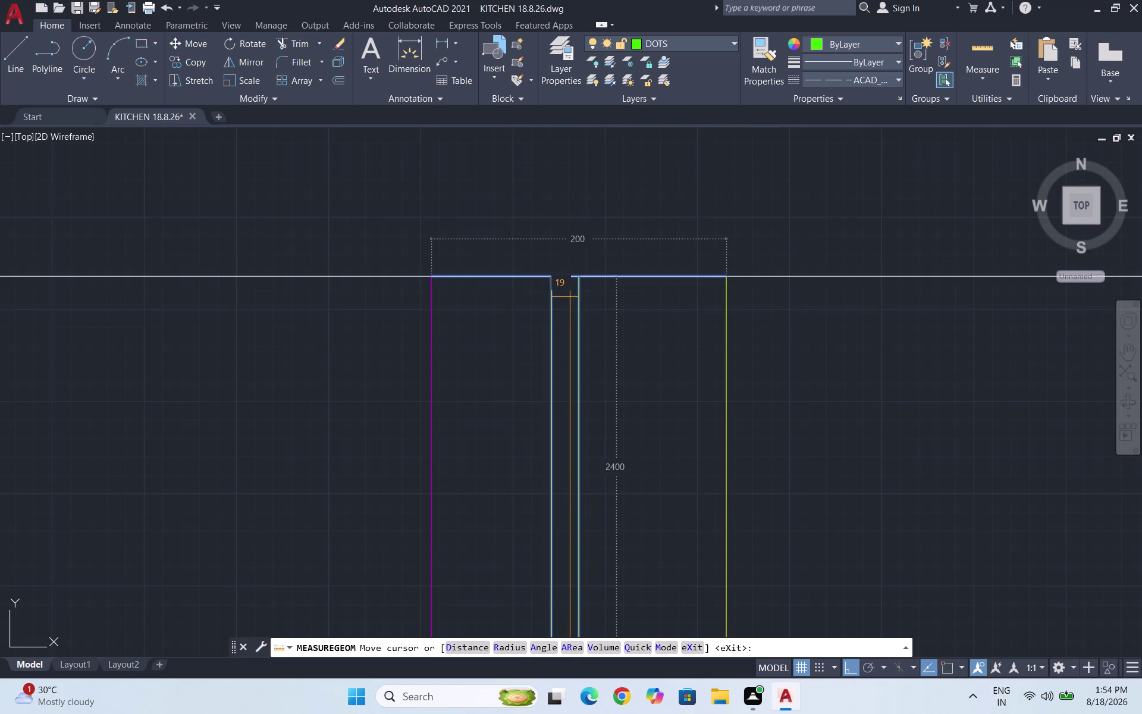
Offset the purple vertical divider line by 19 units, then open the layer list.
key(Escape)
scroll(down, 3)
scroll(down, 3)
scroll(up, 3)
drag(551, 289, 533, 290)
click(494, 300)
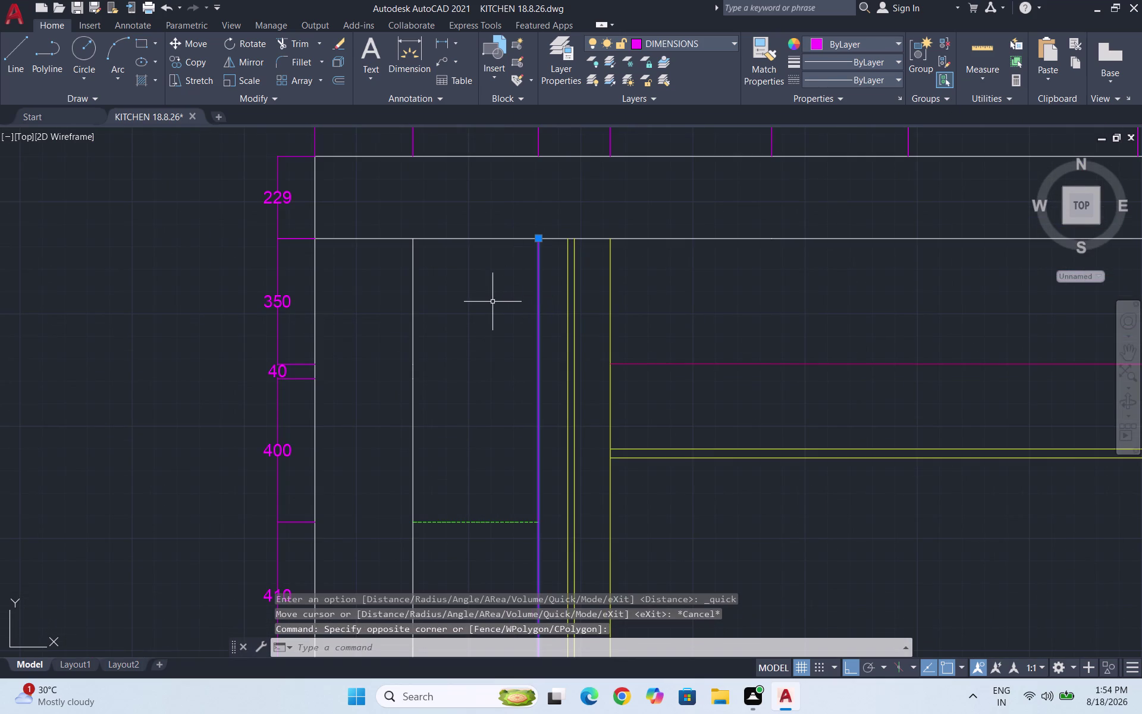
key(o)
key(Return)
text(19)
key(Return)
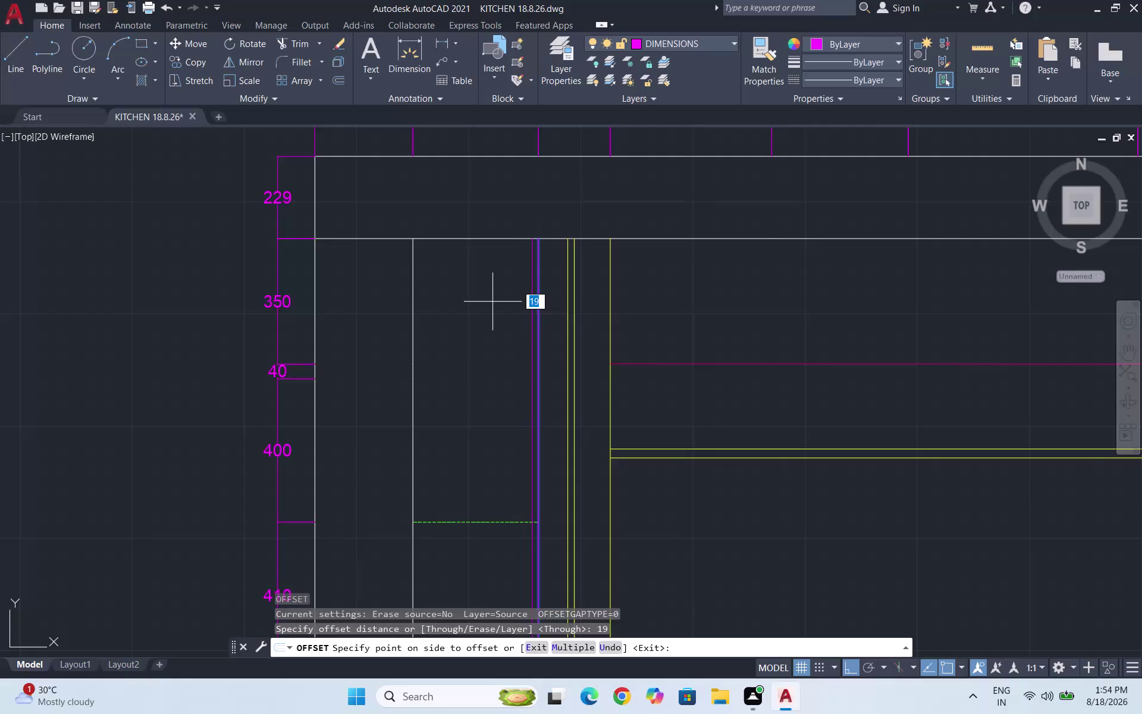
click(493, 301)
key(Escape)
click(530, 275)
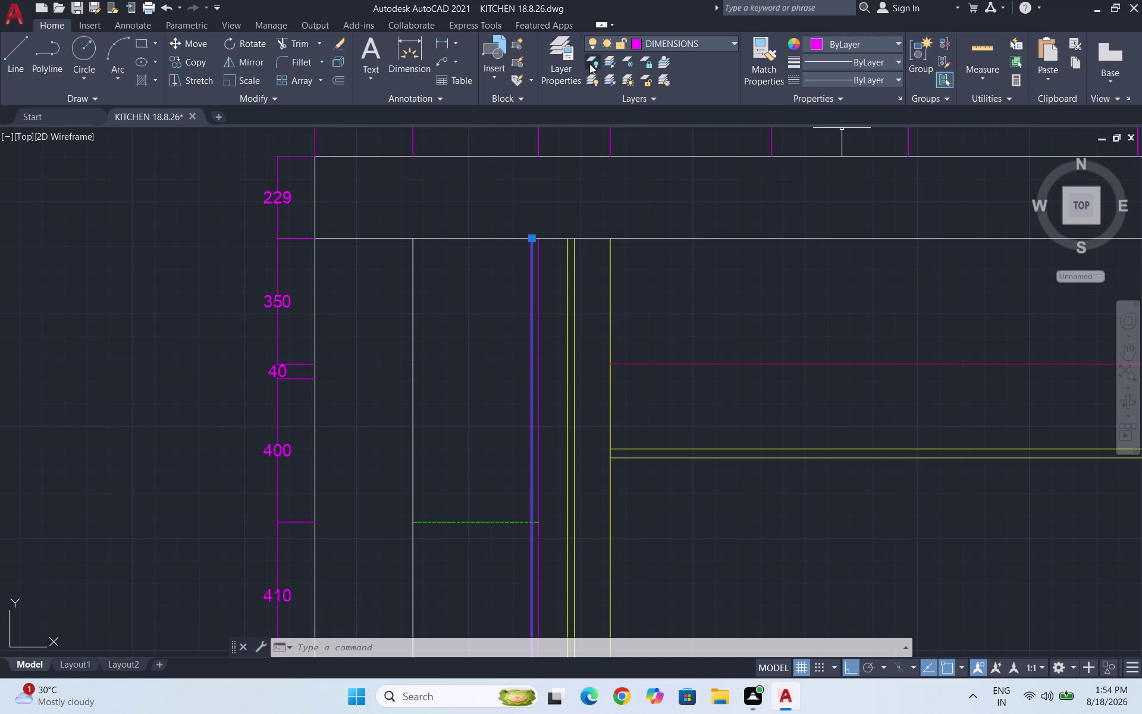
click(570, 63)
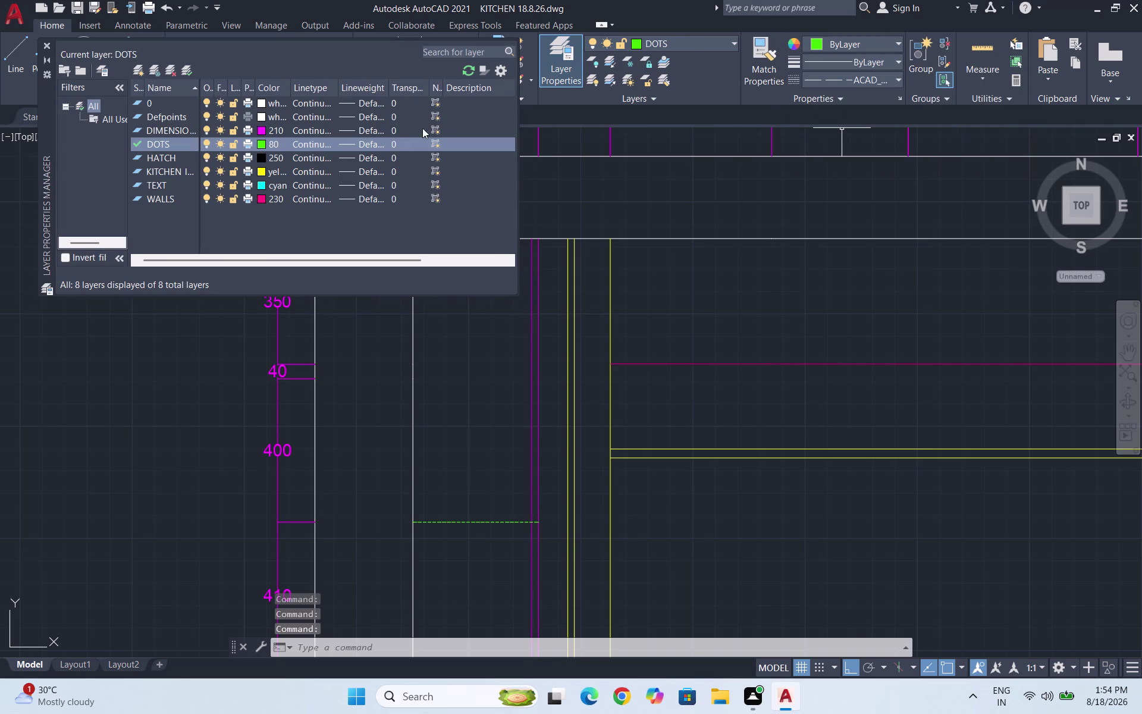
Put the vertical magenta divider beside the left counter on the green dashed DOTS layer.
click(187, 71)
click(50, 44)
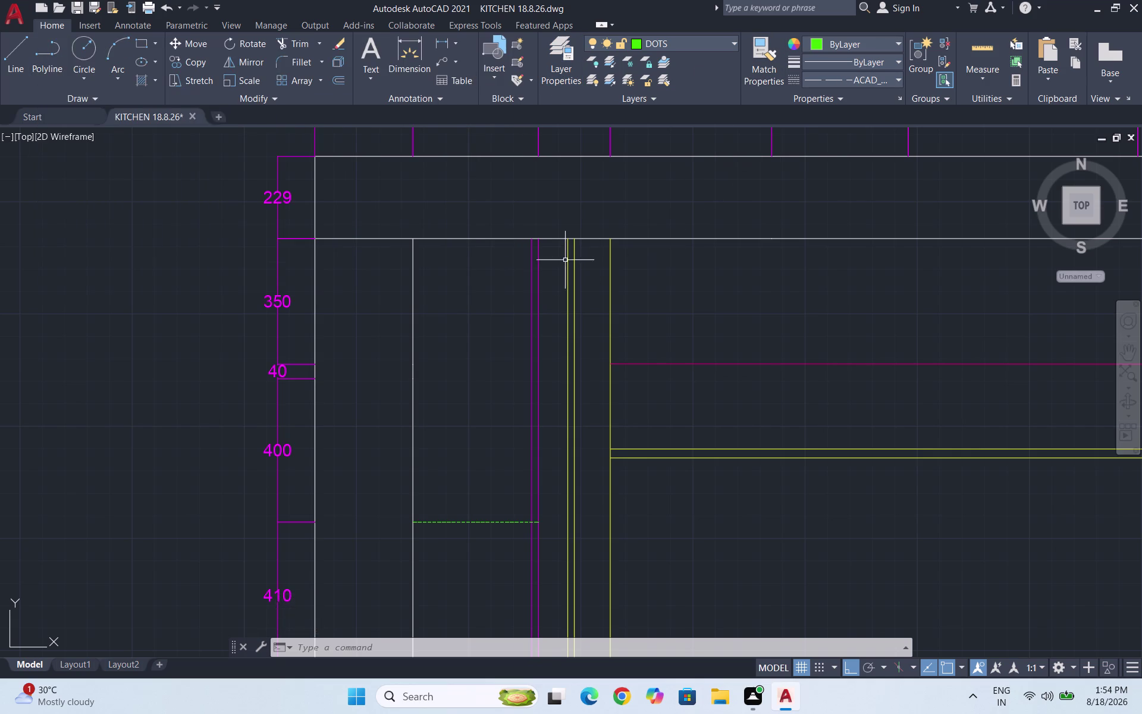
key(Escape)
click(532, 266)
click(695, 39)
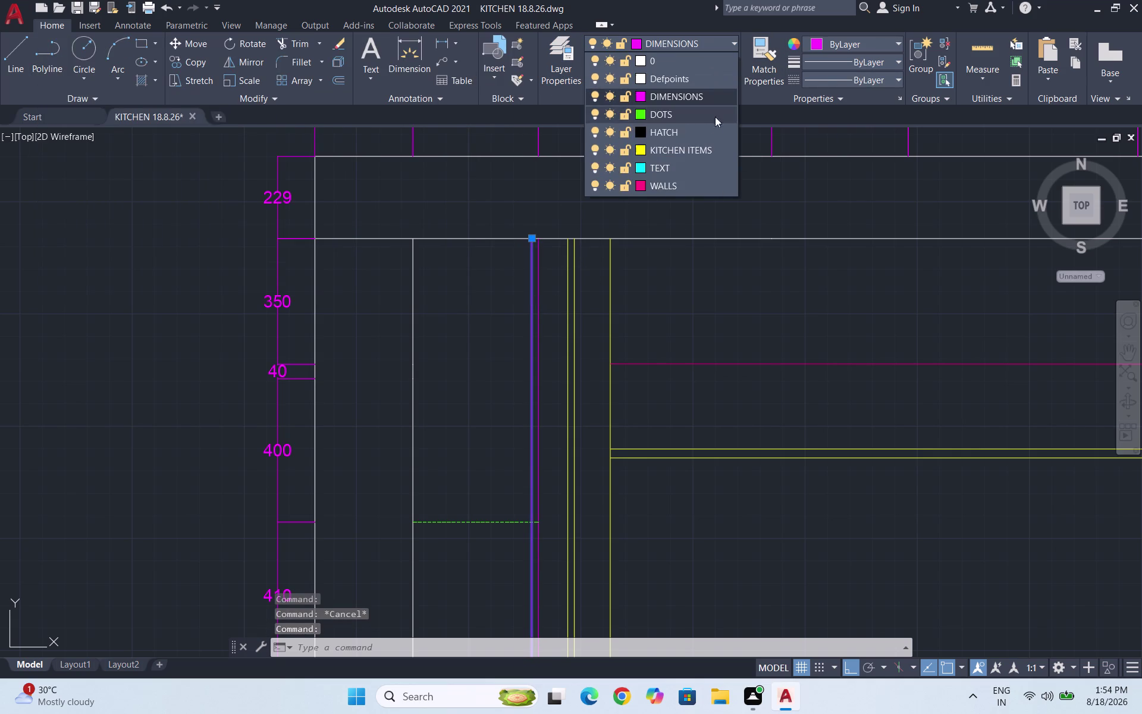
click(689, 115)
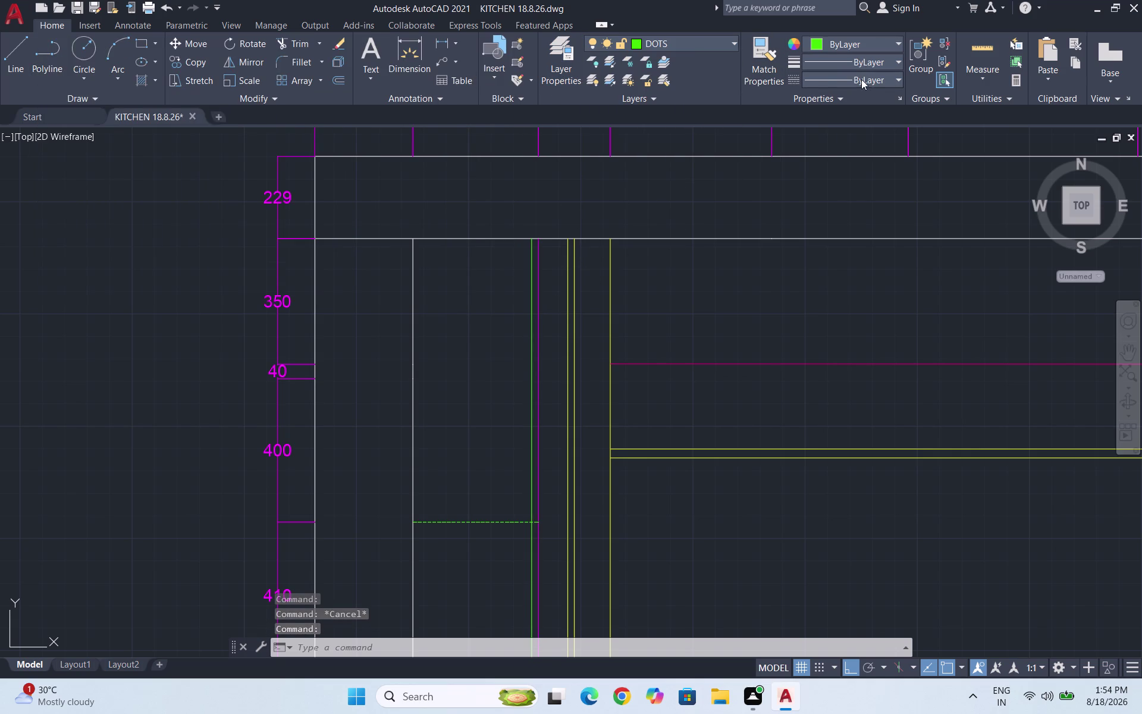
click(861, 79)
click(848, 139)
key(Escape)
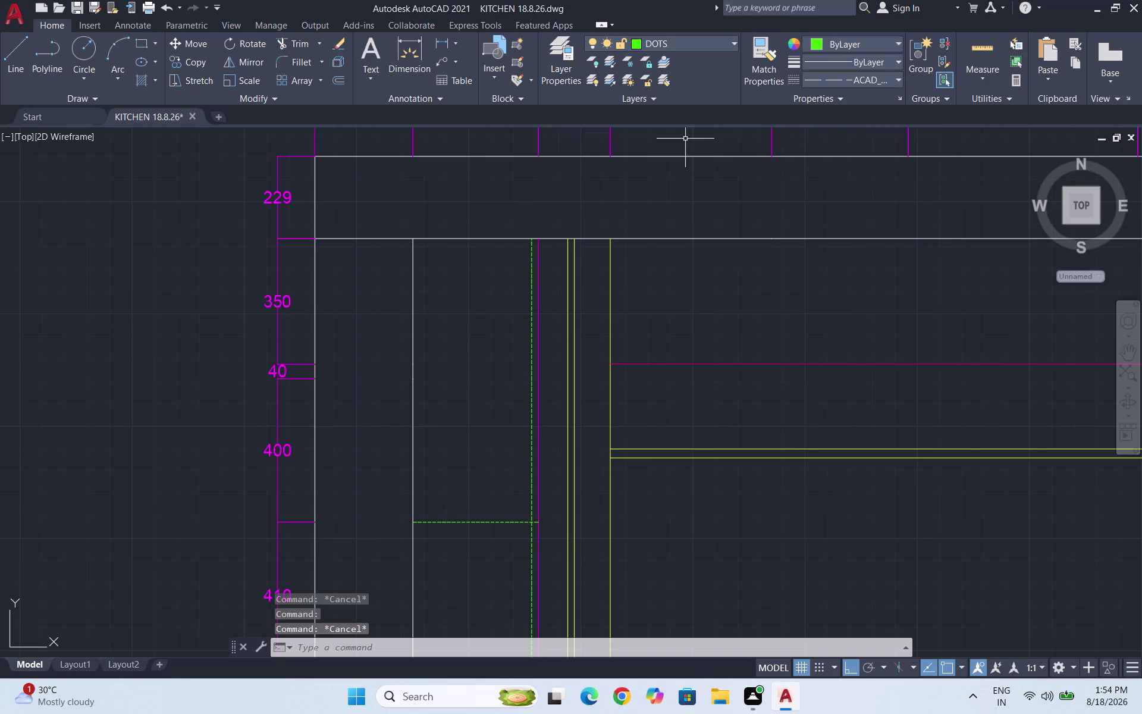
scroll(down, 3)
Save the kitchen drawing with Ctrl+S.
scroll(down, 3)
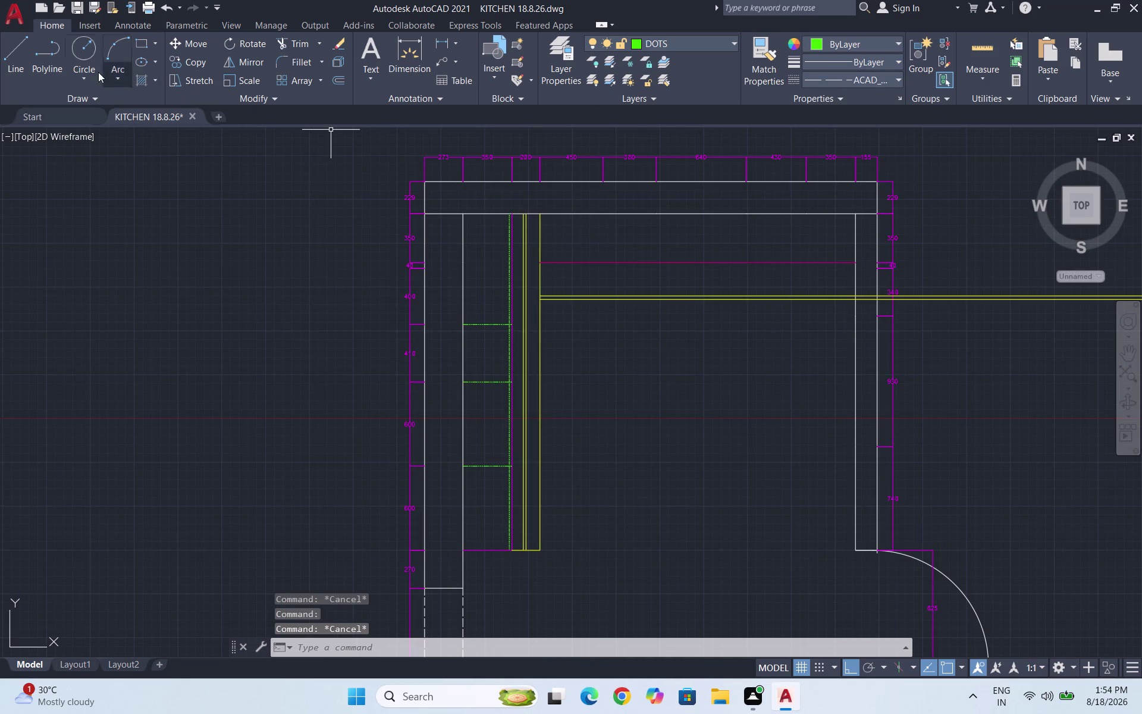
key(Escape)
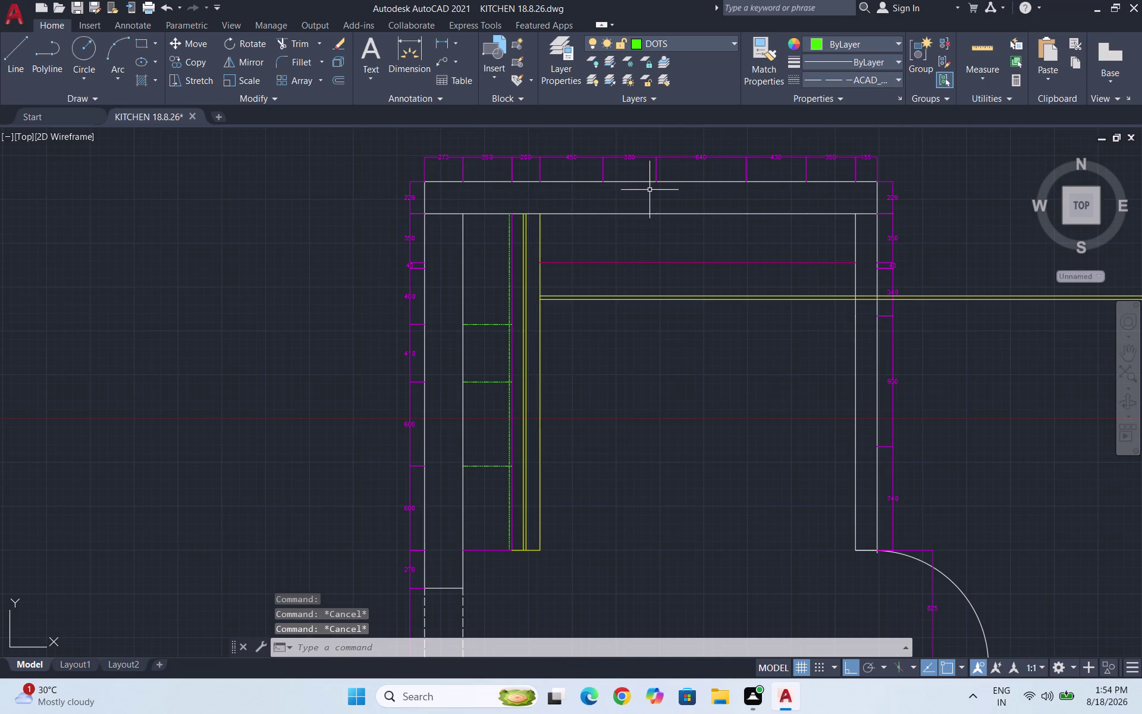
key(ctrl+s)
Select the three horizontal and one vertical green dashed division lines.
scroll(up, 3)
scroll(down, 3)
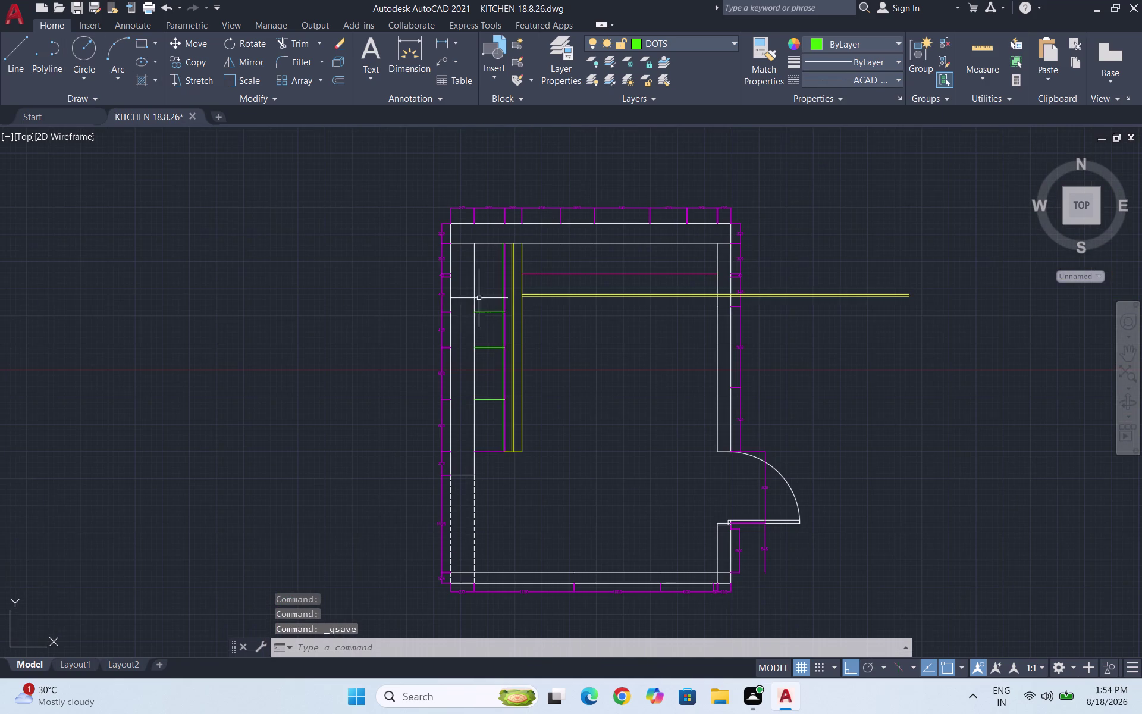
scroll(up, 3)
drag(522, 362, 518, 347)
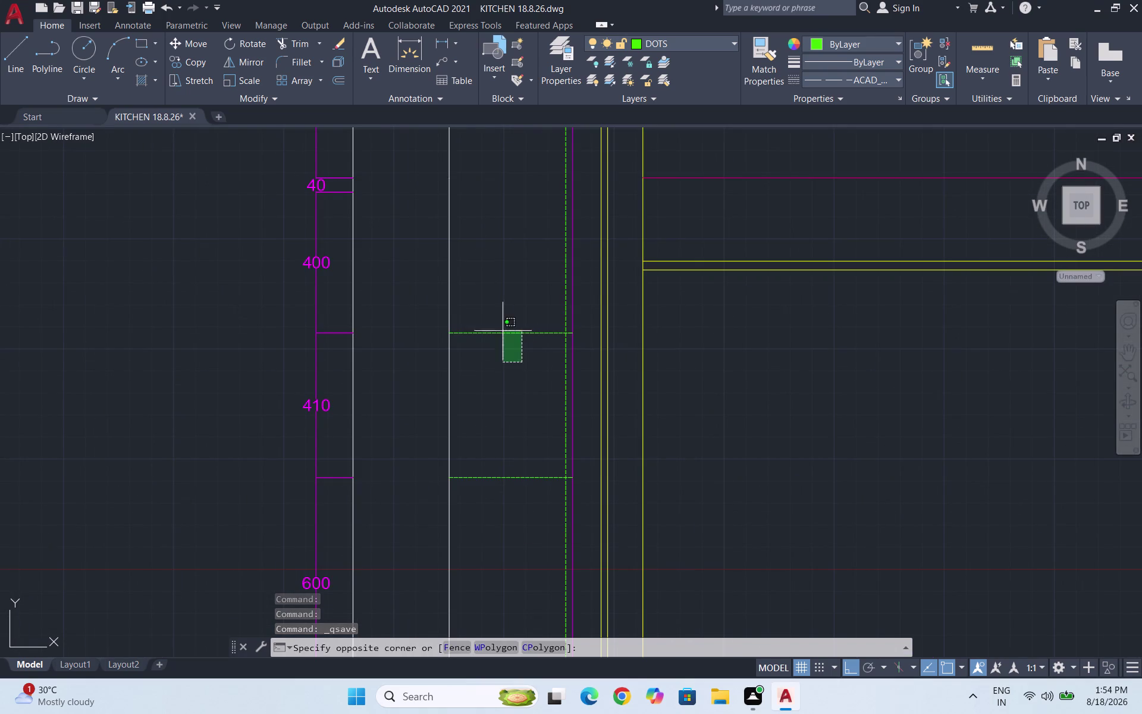
click(490, 315)
click(569, 389)
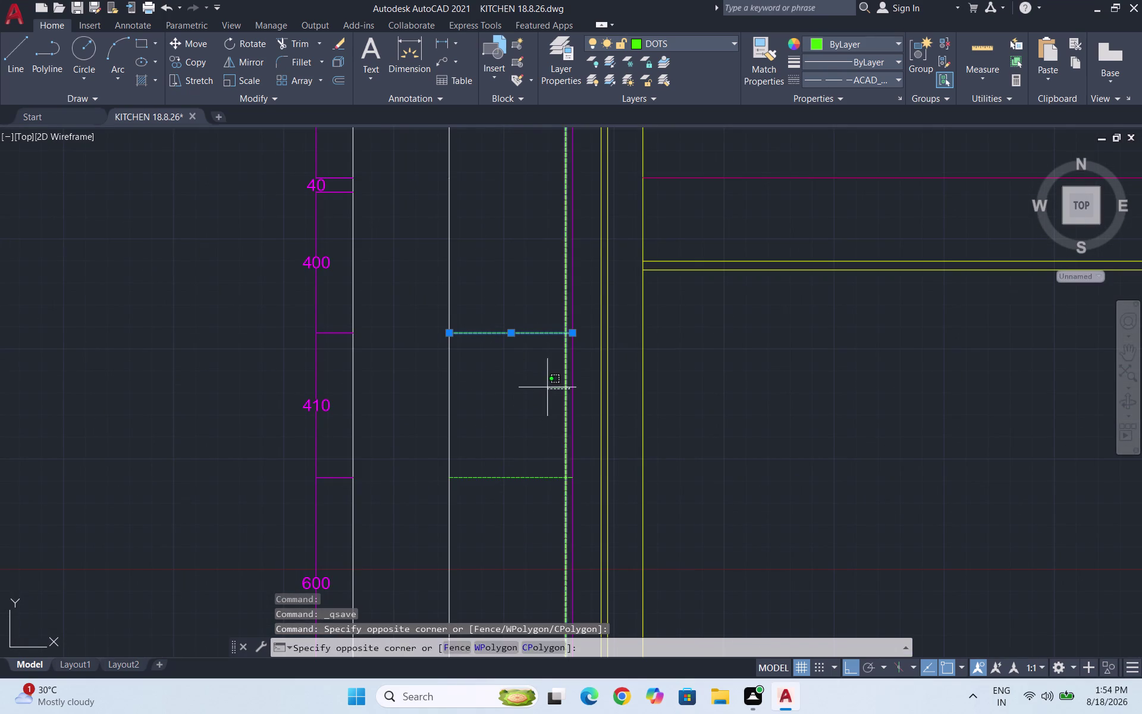
click(547, 388)
drag(531, 494, 530, 476)
click(512, 449)
scroll(down, 3)
click(529, 523)
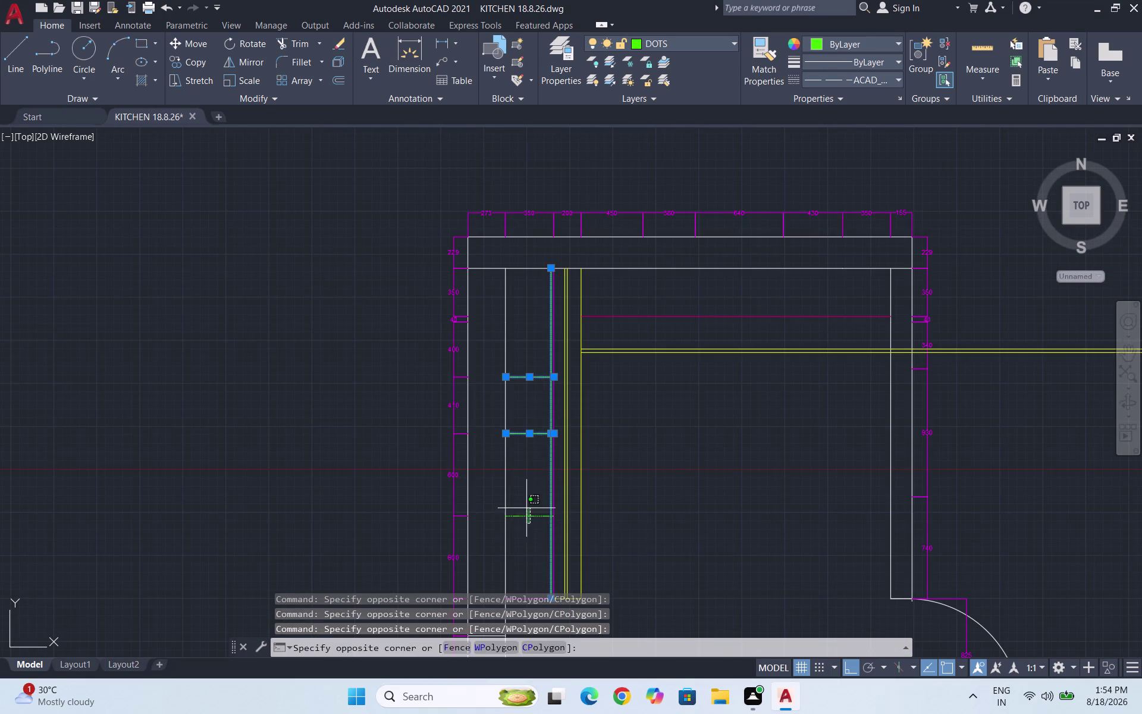
click(515, 477)
scroll(down, 3)
scroll(up, 3)
scroll(up, 3)
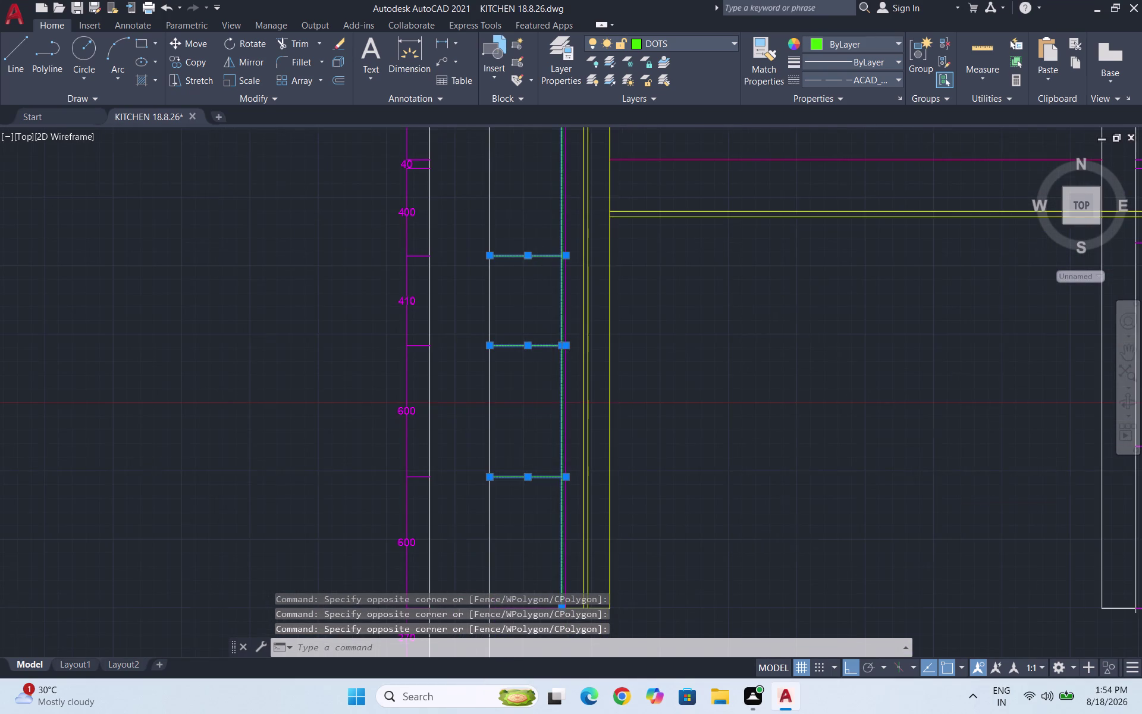
scroll(up, 3)
Set the division lines' linetype scale in Properties, trying 11, 10, 9, settling on 5.
text(PR)
key(Return)
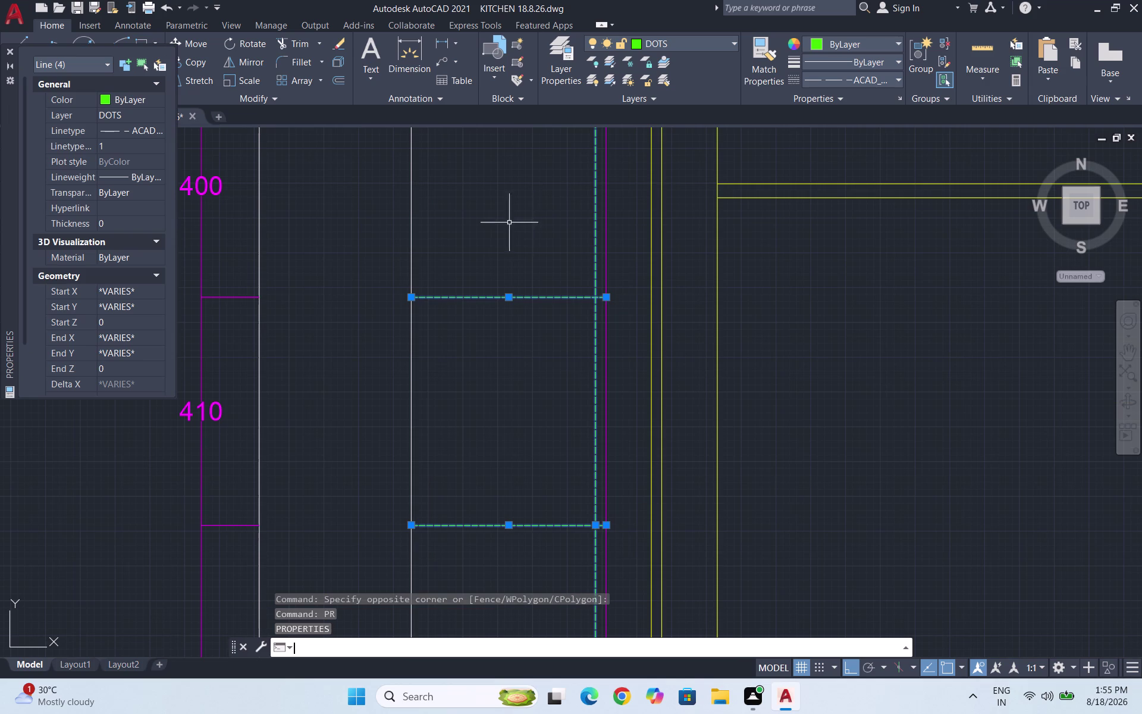
click(130, 139)
text(11)
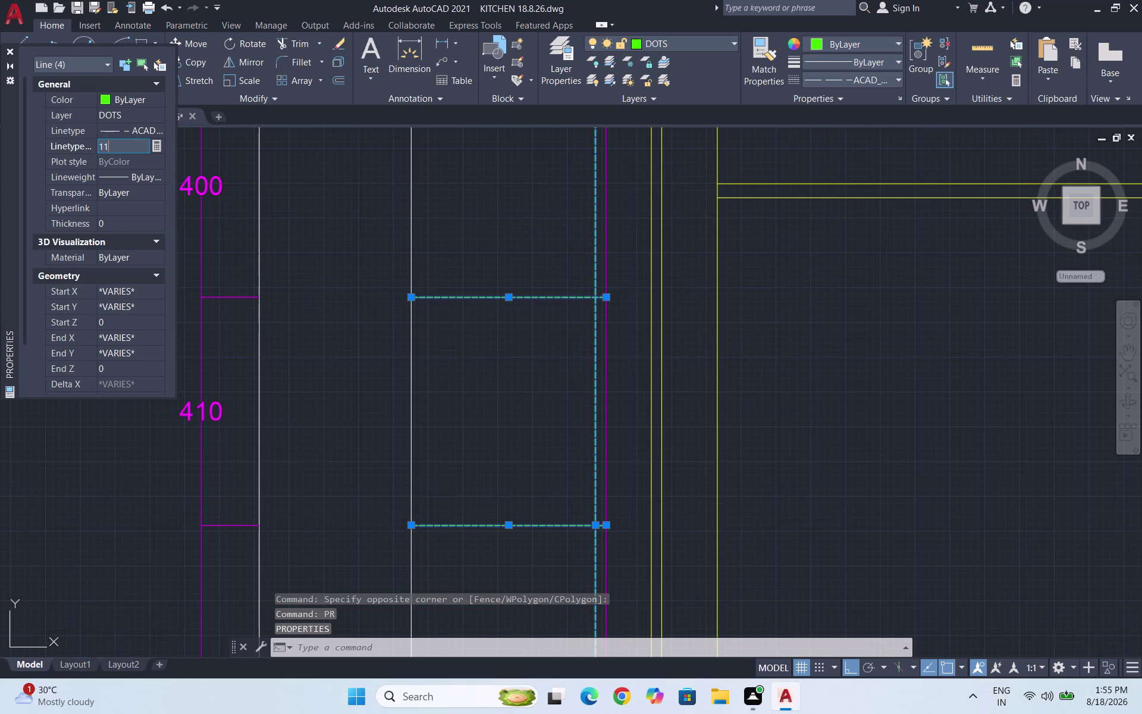
key(Return)
click(123, 144)
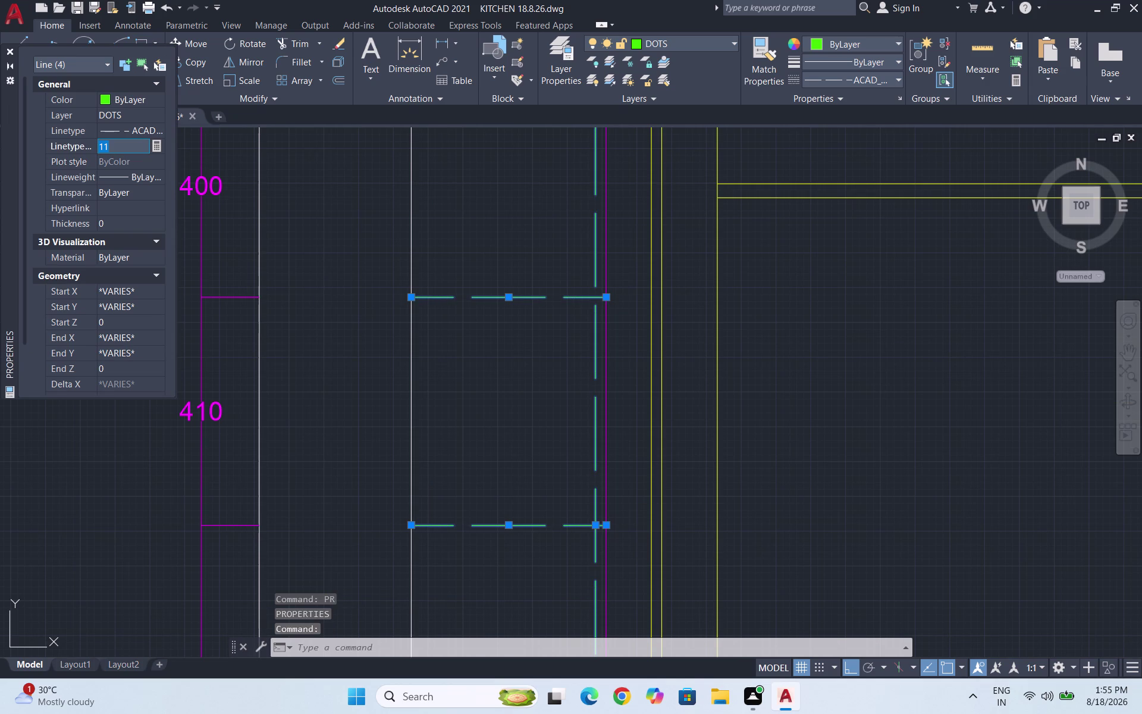
text(10)
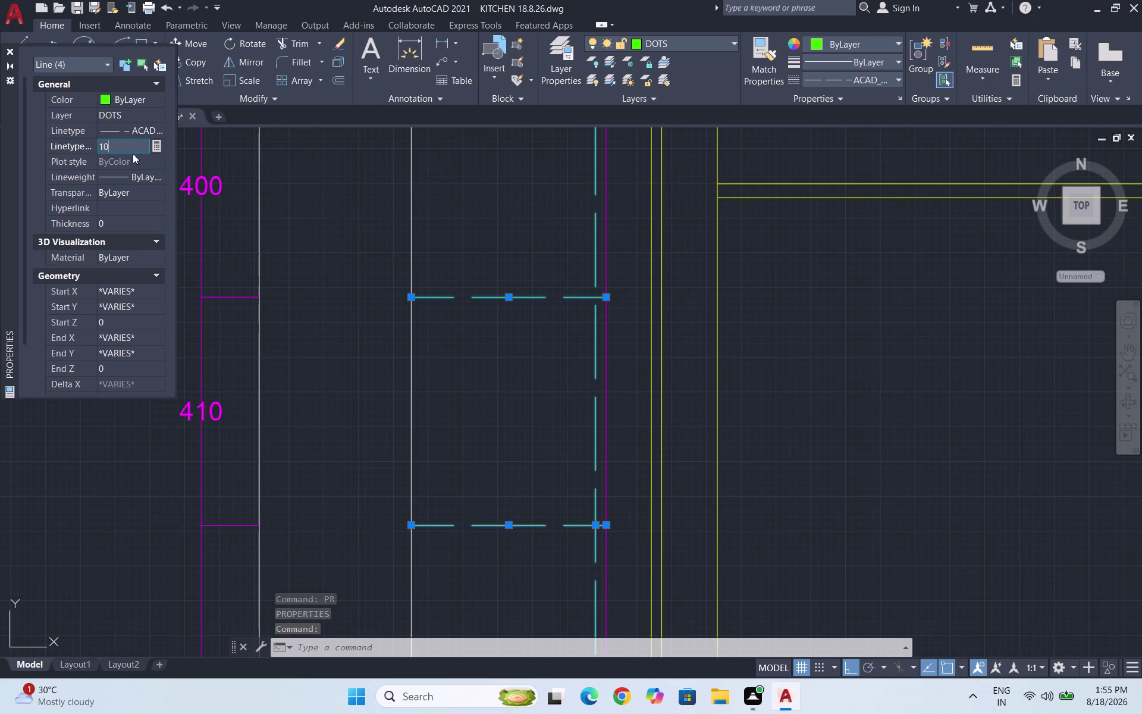
key(Return)
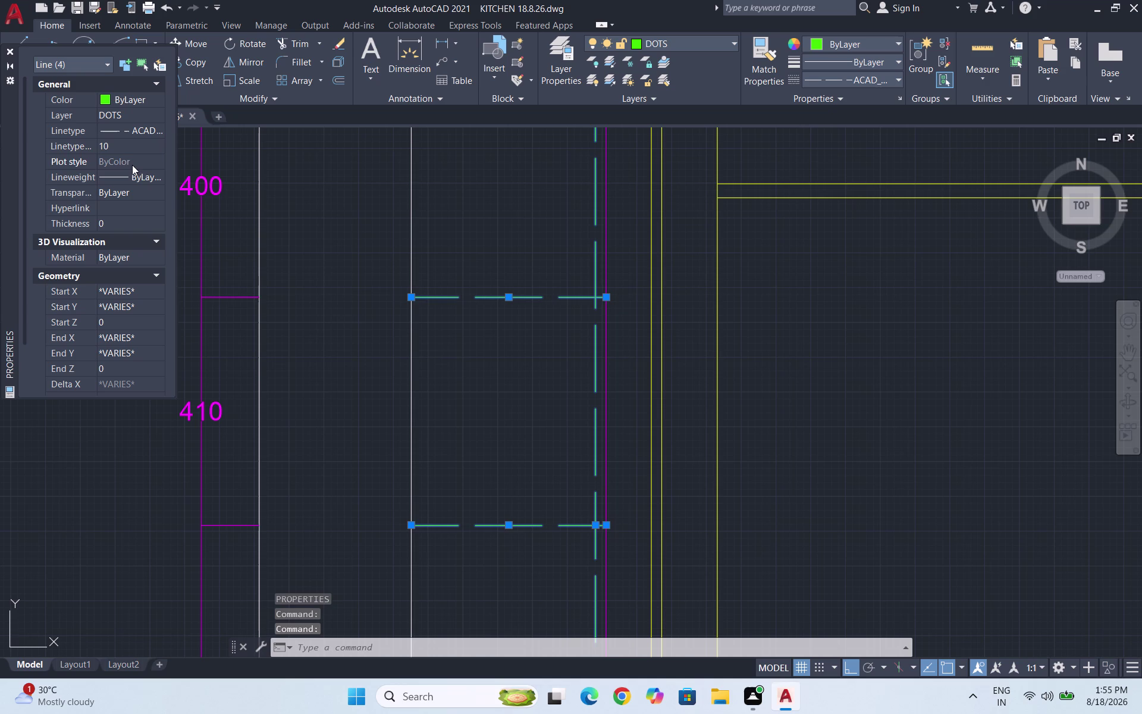
scroll(up, 3)
click(108, 146)
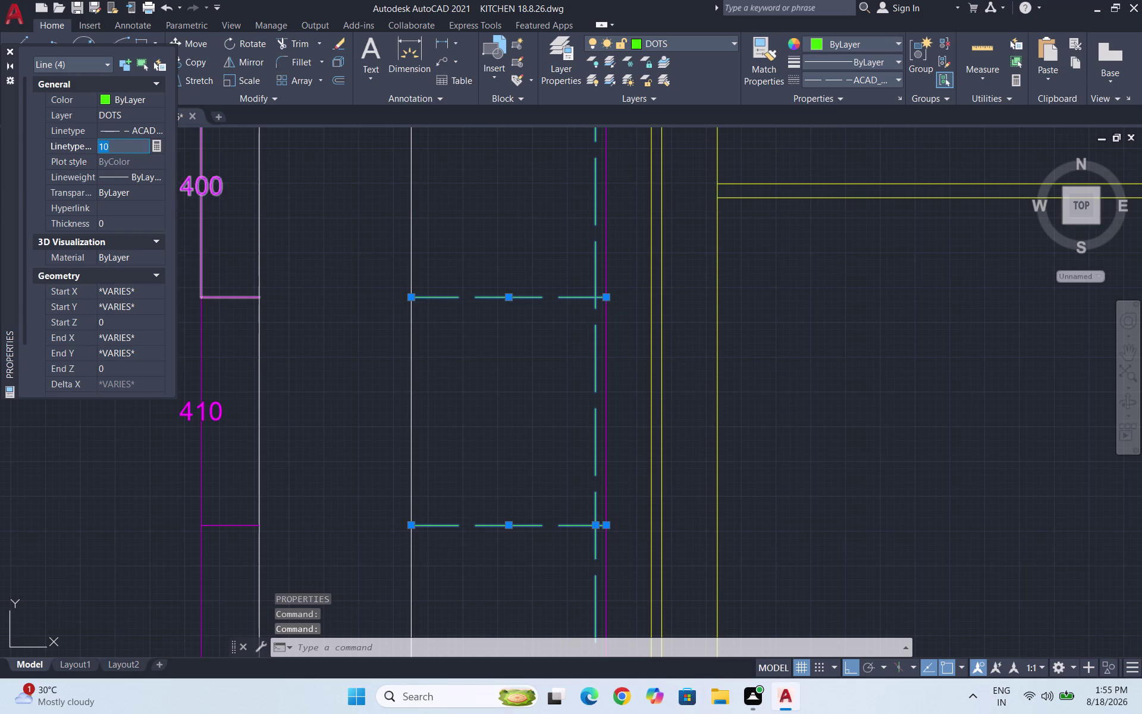
key(9)
key(Return)
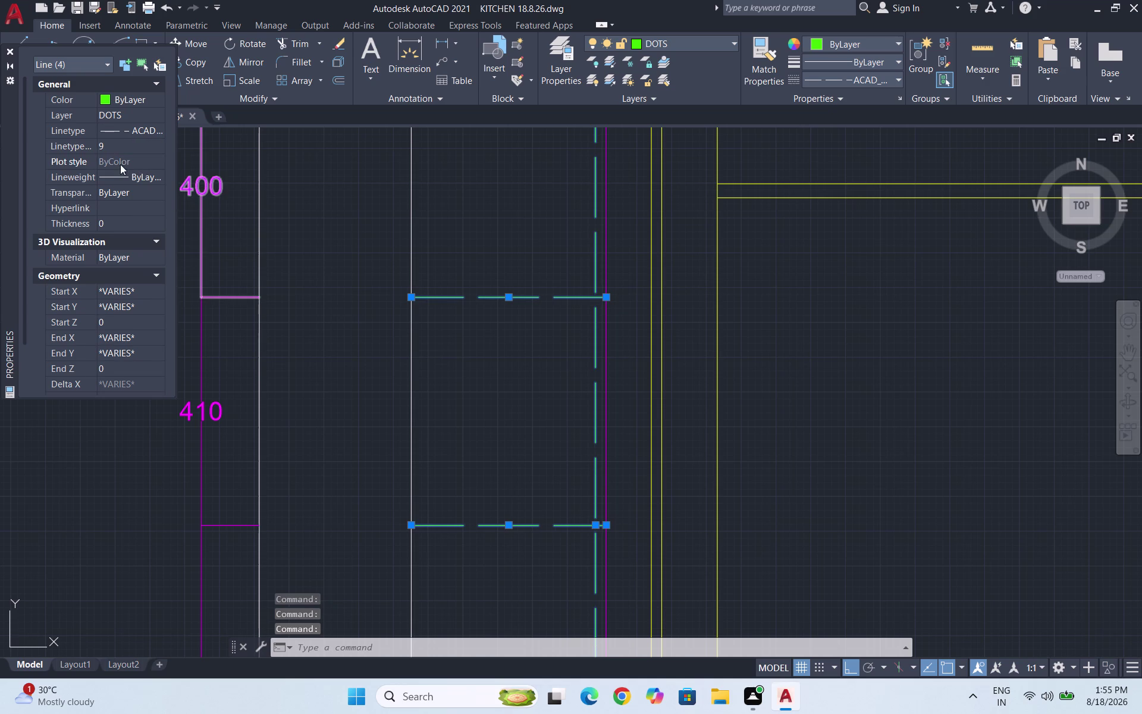
click(103, 146)
key(5)
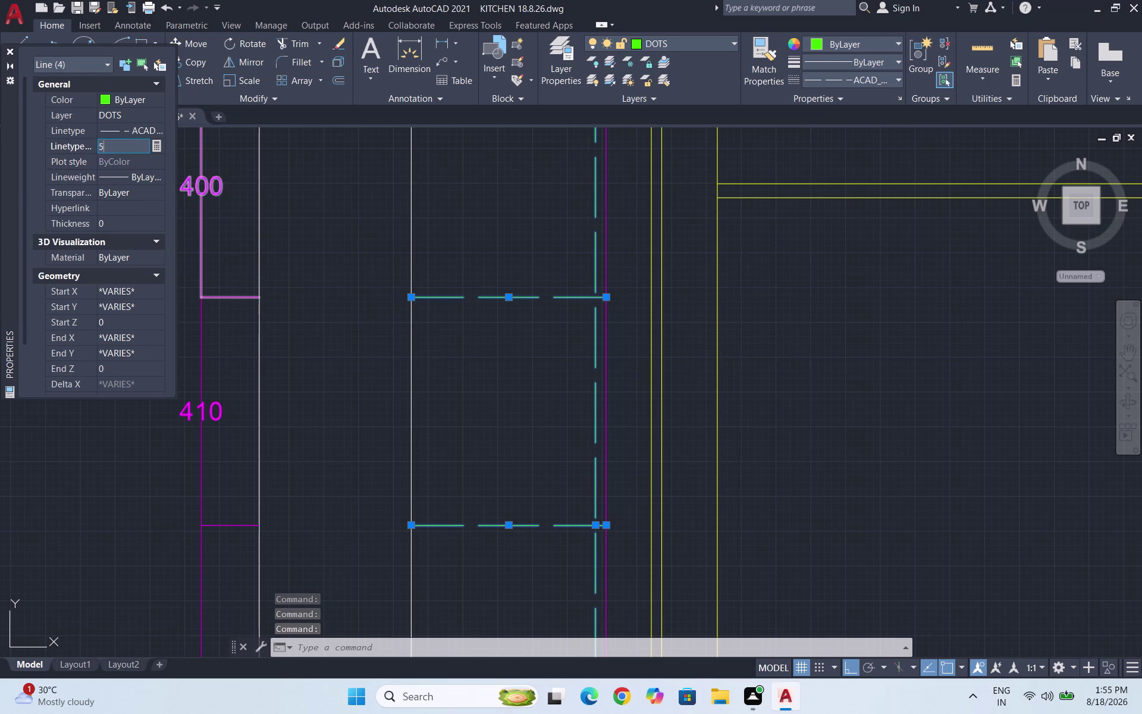
key(Return)
Deselect the lines, close the Properties palette, and save the kitchen plan.
key(Escape)
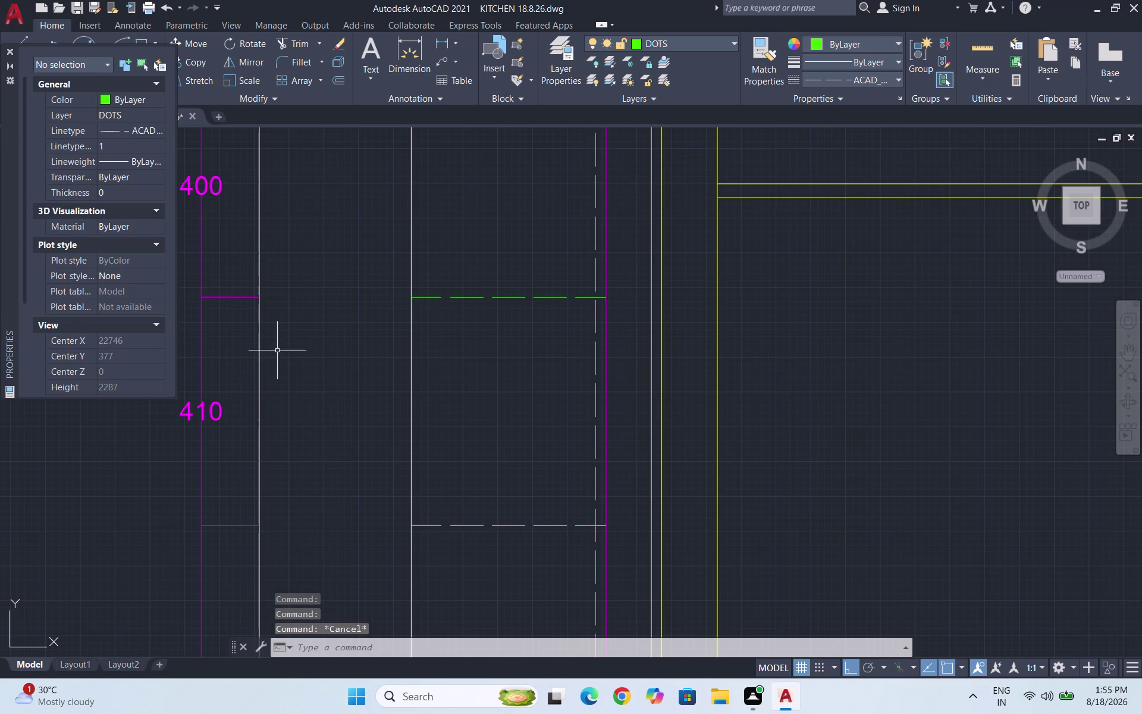
scroll(down, 3)
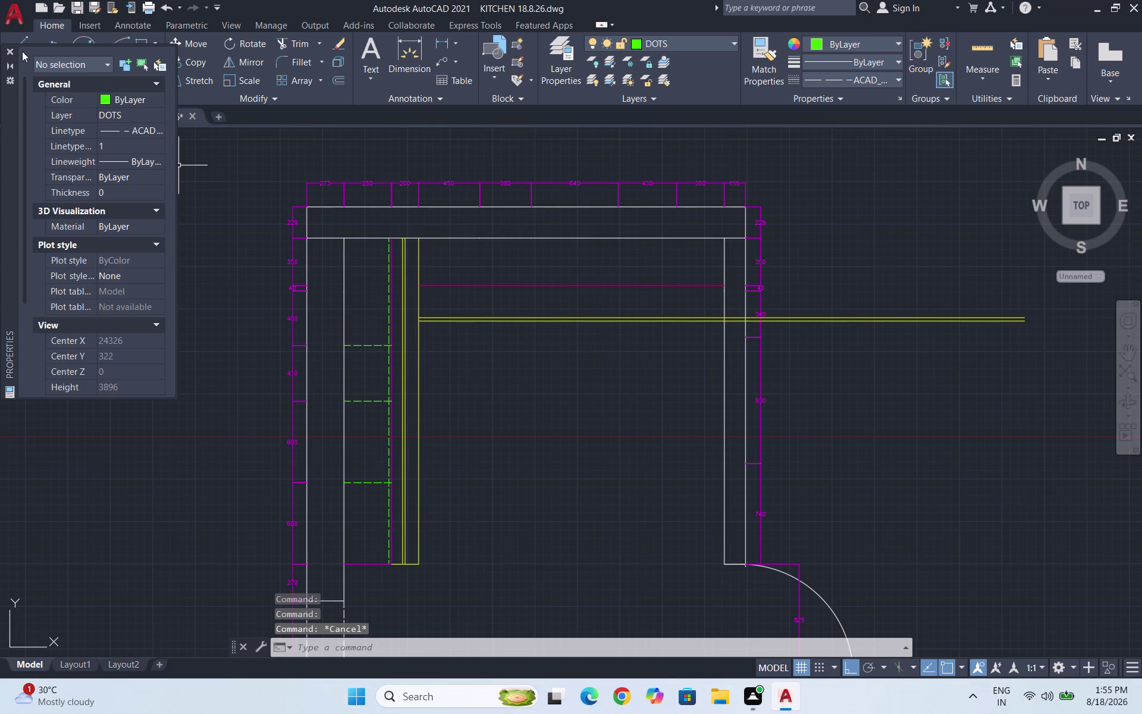
click(12, 51)
key(ctrl+s)
key(ctrl+s)
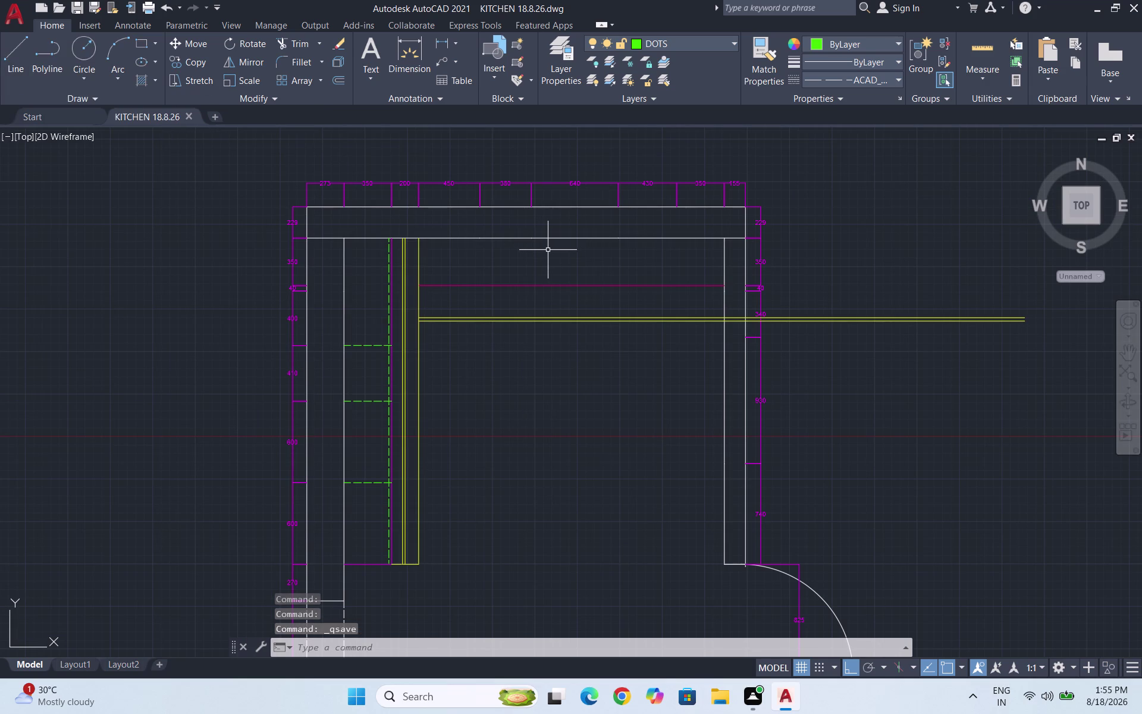
scroll(down, 3)
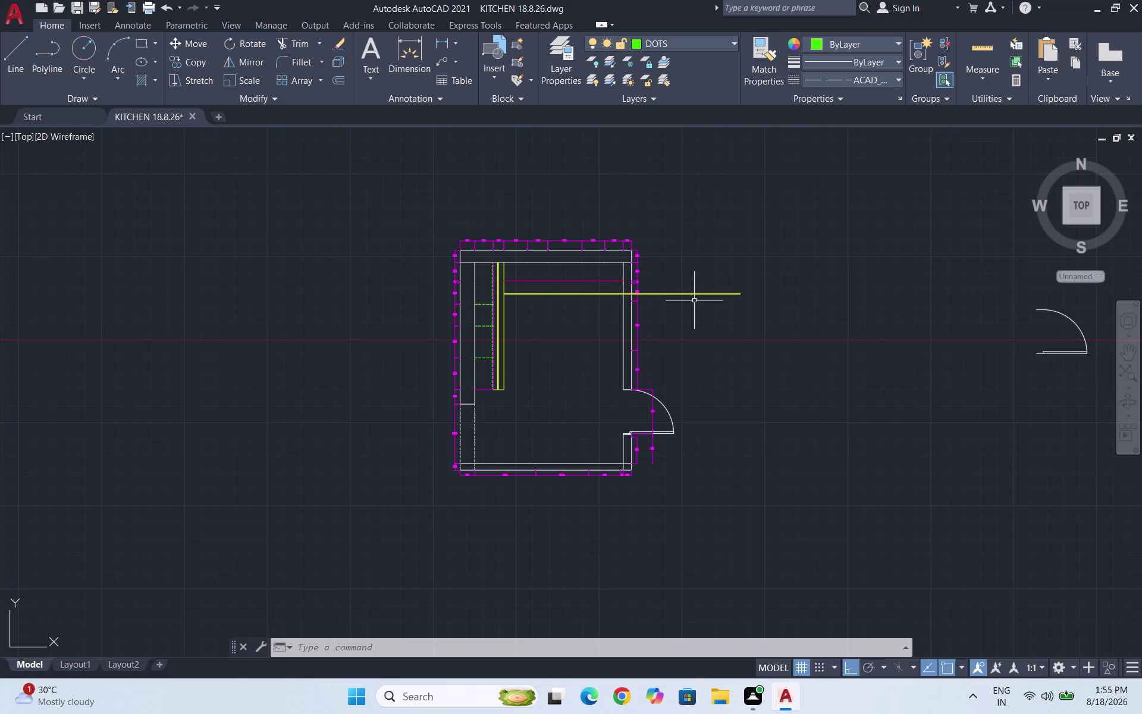
key(ctrl+s)
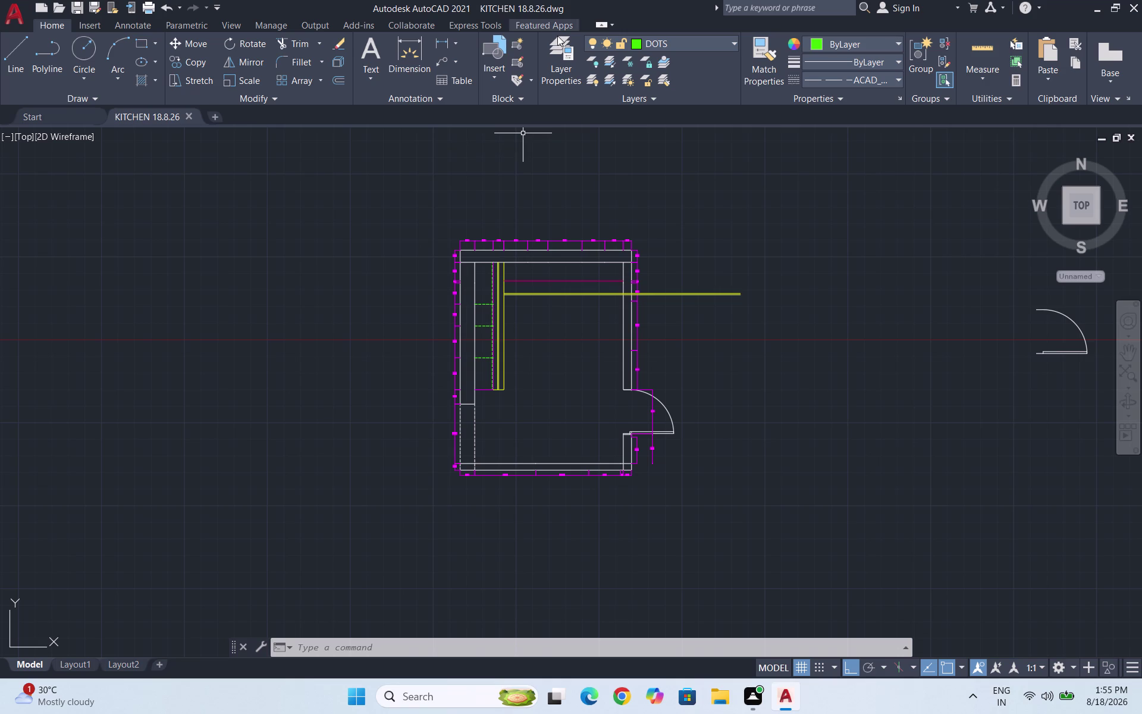
Offset the magenta horizontal cabinet line by 19 to create a parallel line.
scroll(up, 3)
scroll(up, 3)
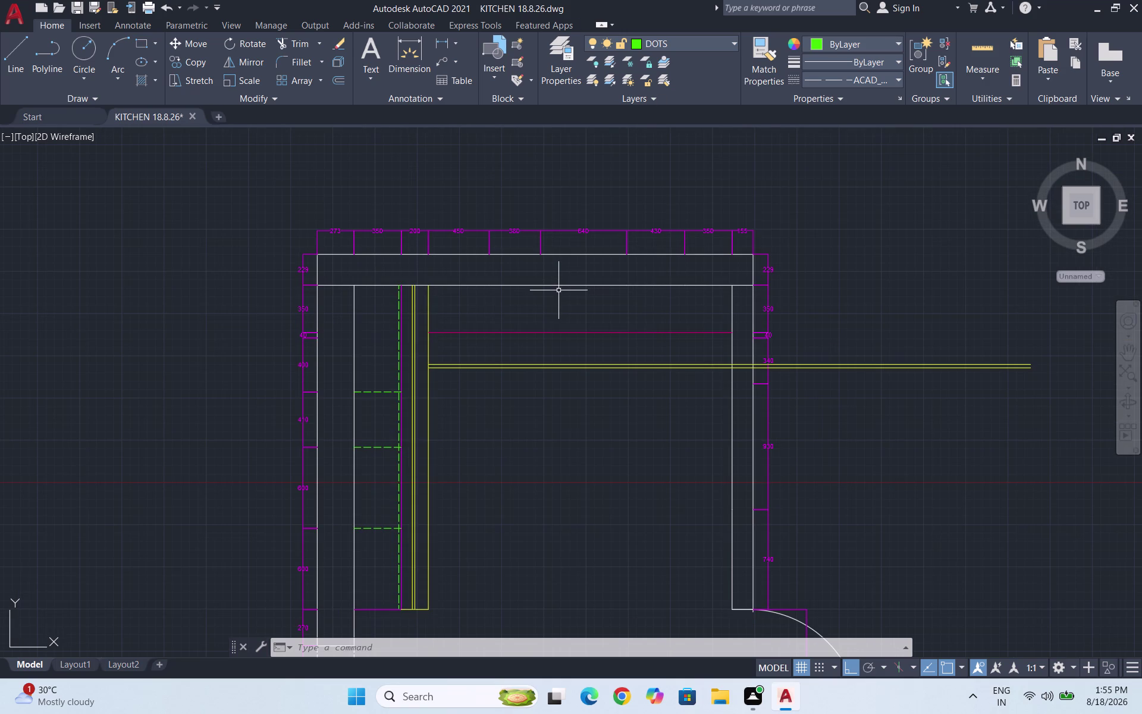
scroll(up, 3)
drag(523, 357, 521, 350)
click(508, 331)
key(o)
key(Return)
text(19)
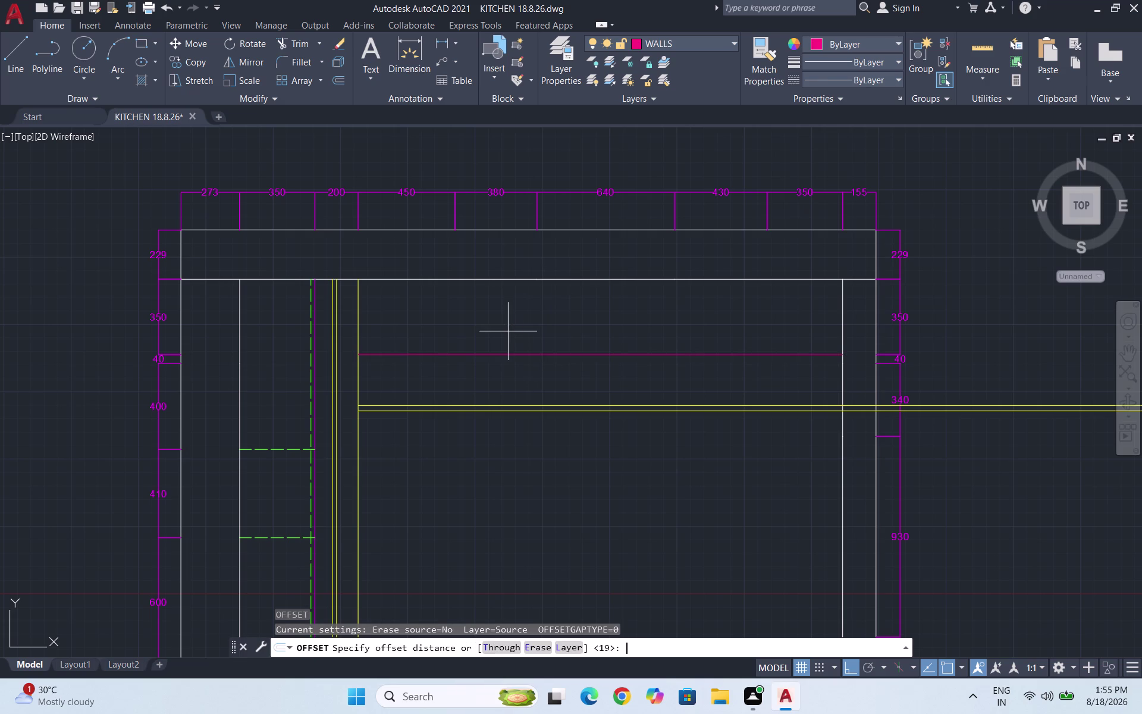
key(Return)
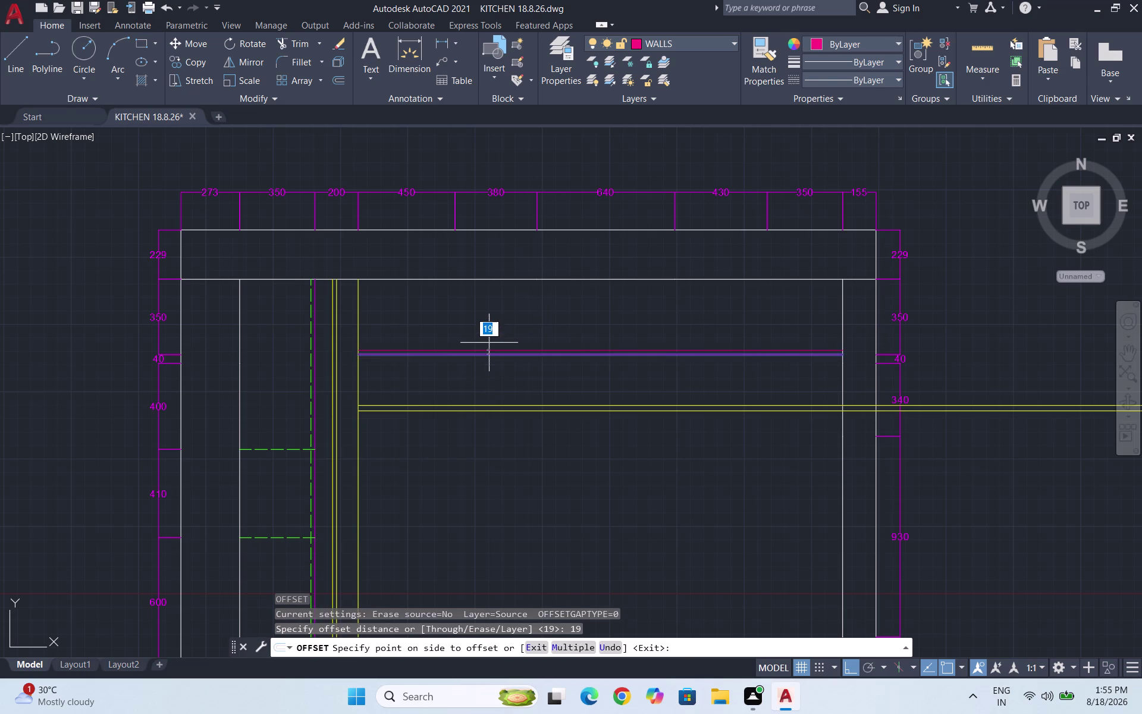
click(488, 343)
key(Escape)
key(Escape)
Move the new upper line onto the DOTS layer.
scroll(up, 3)
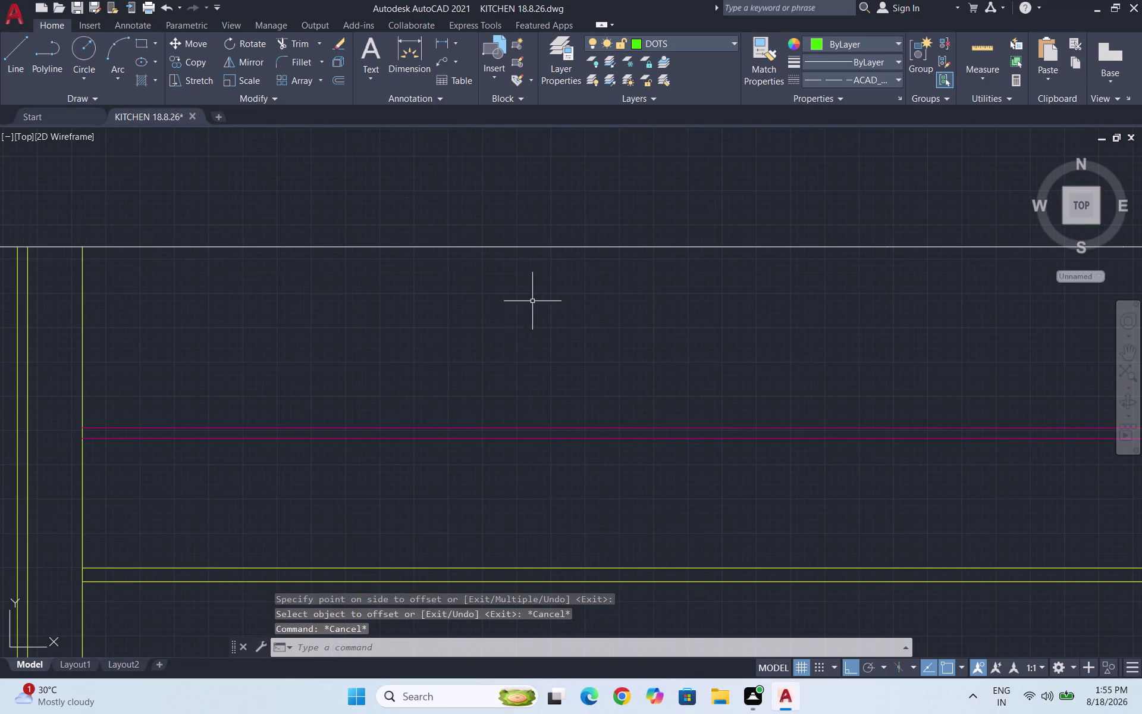
click(439, 432)
click(420, 405)
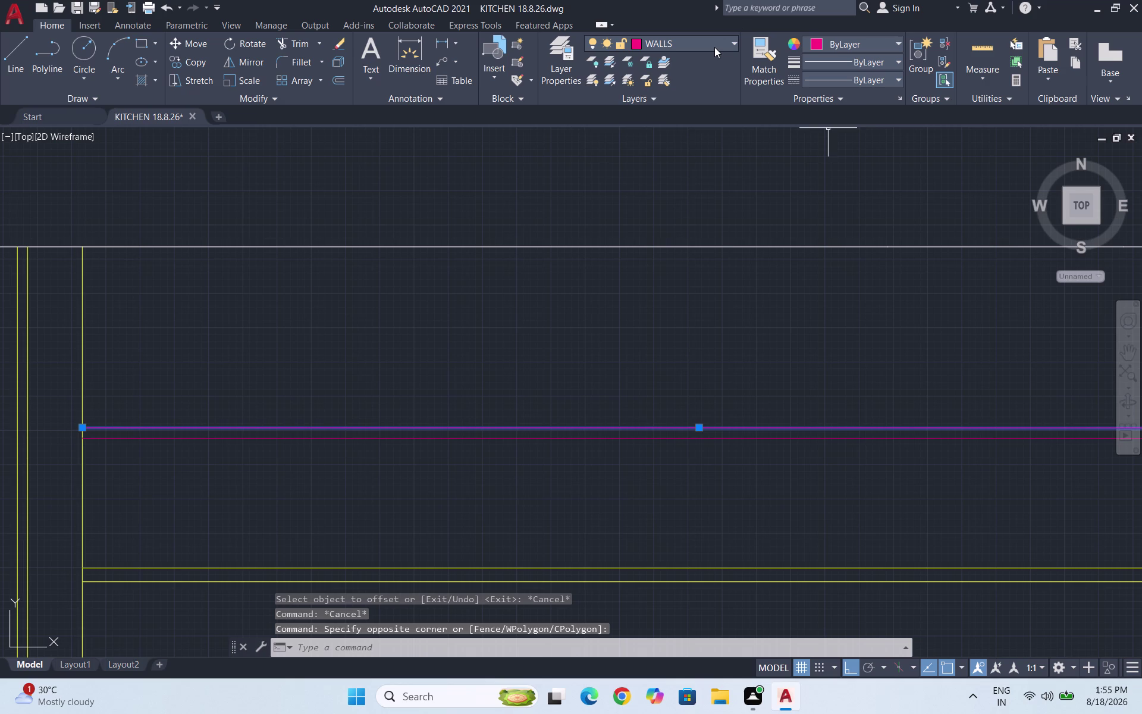
click(714, 47)
click(692, 113)
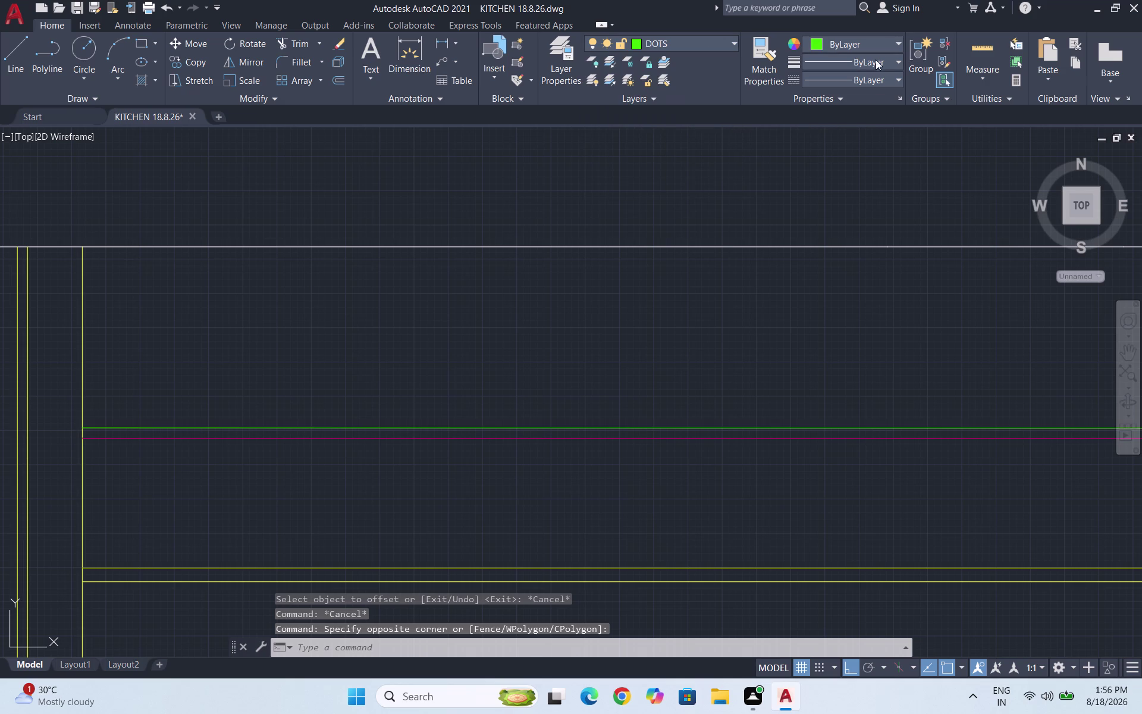
click(863, 76)
click(850, 136)
key(Escape)
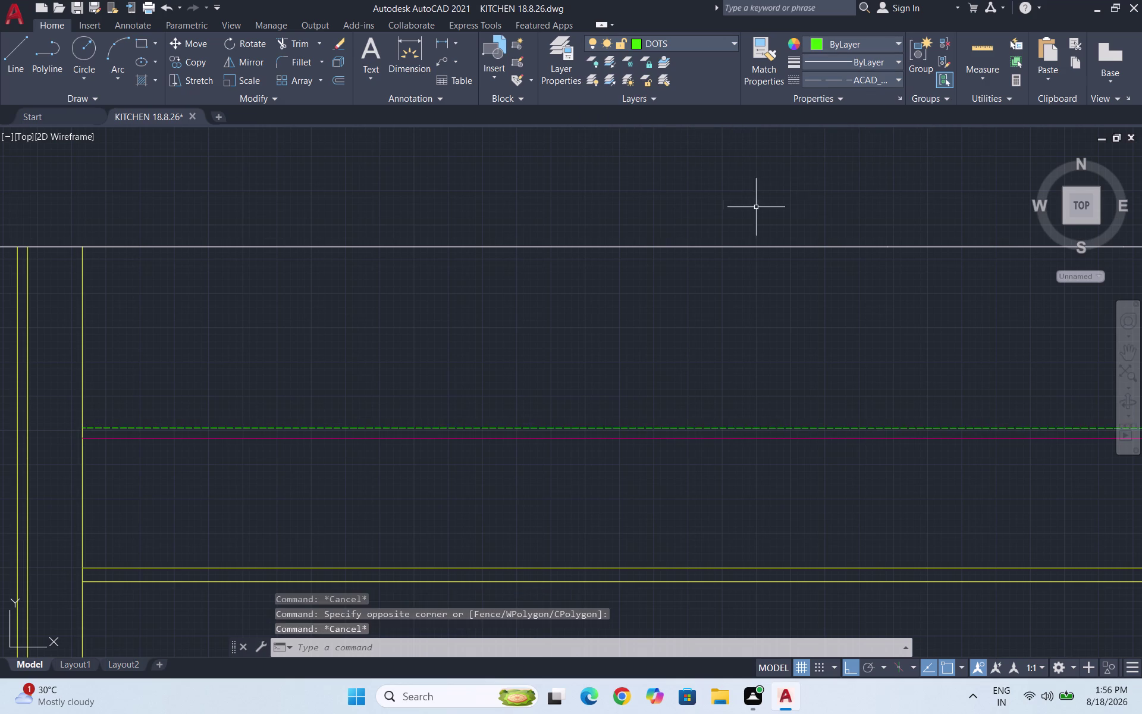
Select the dashed cabinet line and open its properties with PR.
scroll(down, 3)
scroll(up, 3)
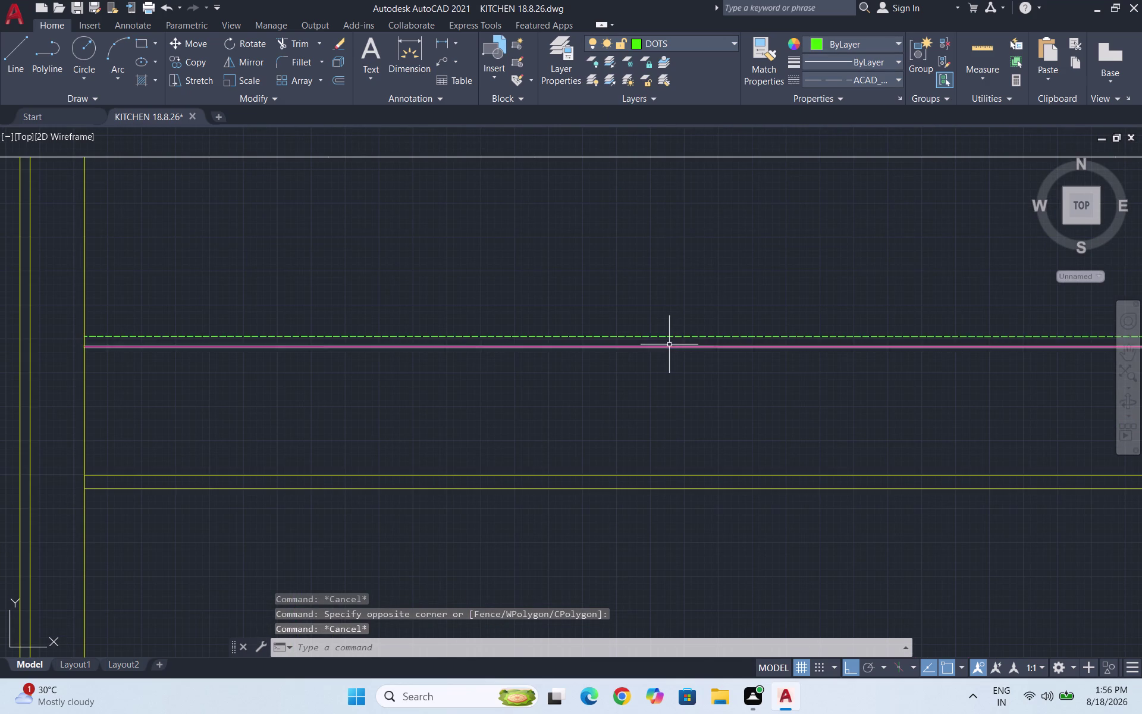
click(669, 335)
text(PR)
key(shift+Return)
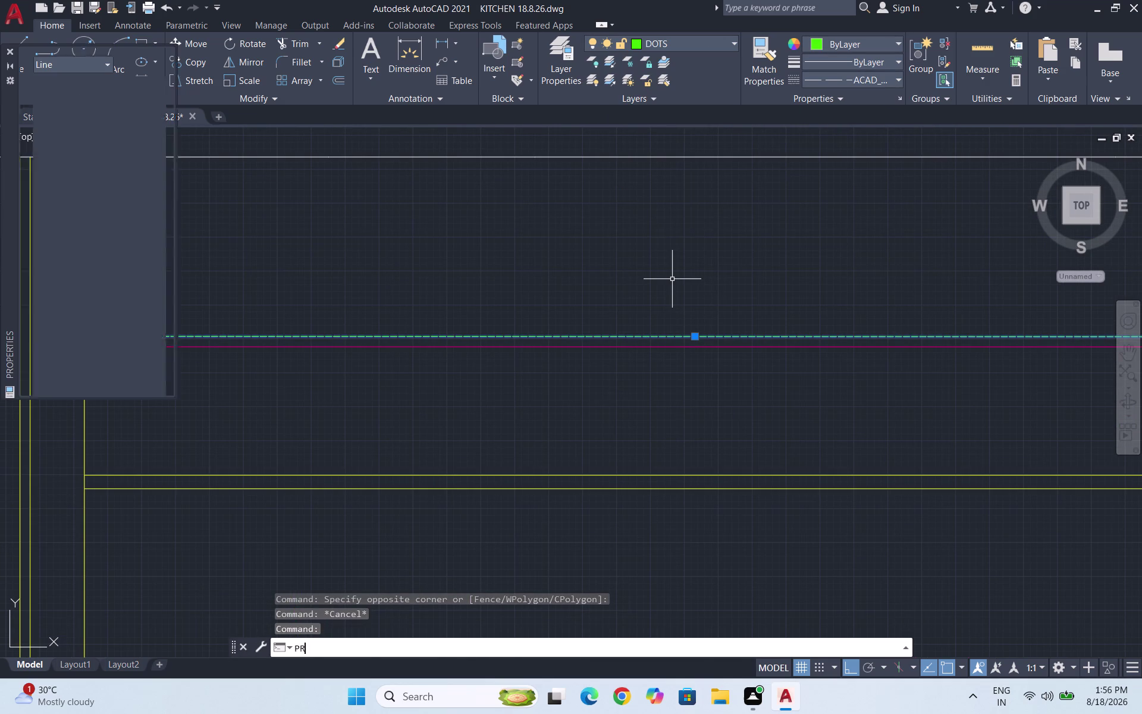
Change the dashed line's linetype scale from 1 to 5 and close the palette.
click(137, 140)
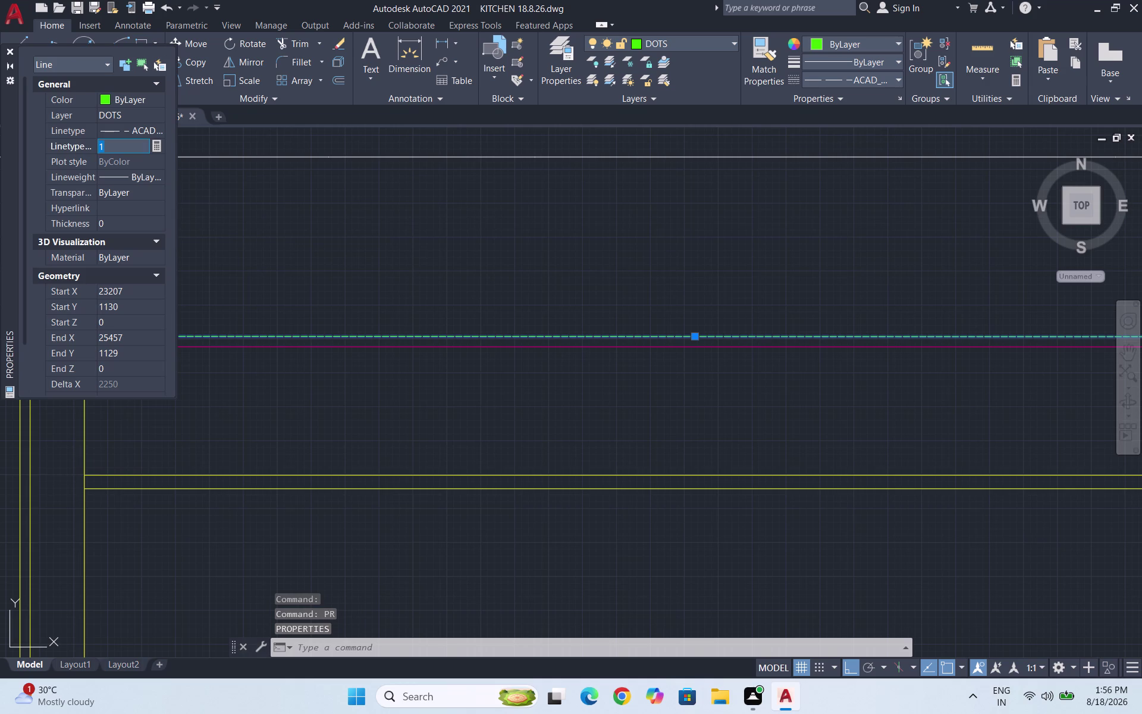
key(5)
key(Return)
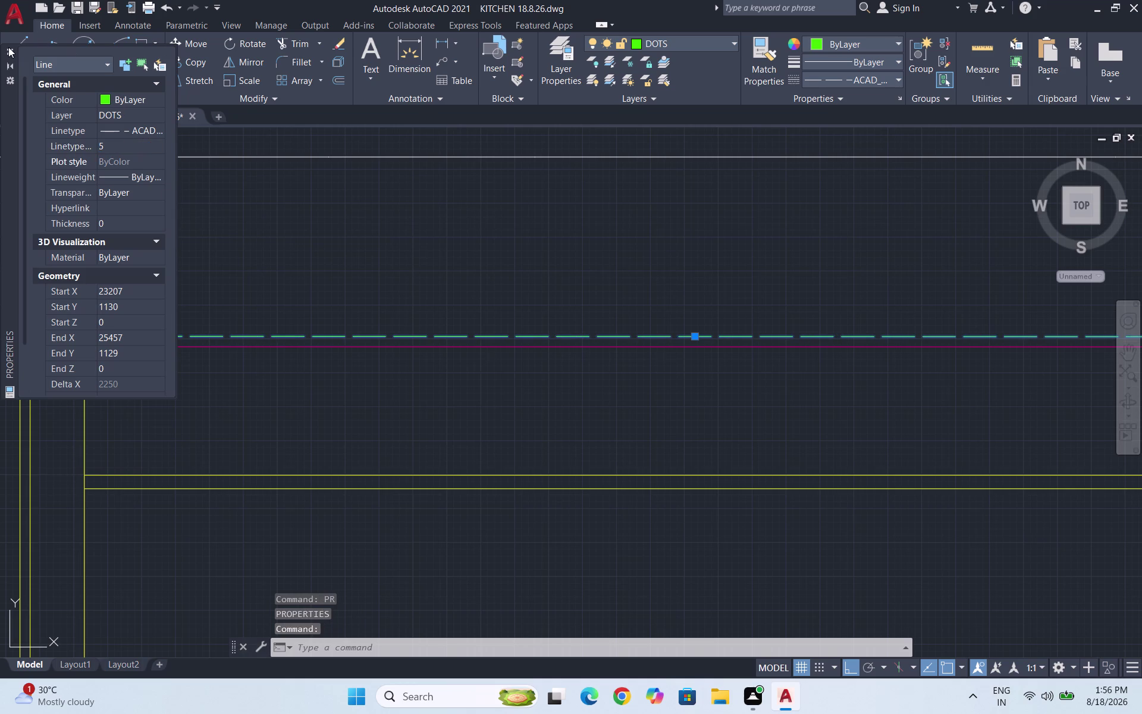
click(9, 47)
key(Escape)
scroll(down, 3)
scroll(down, 3)
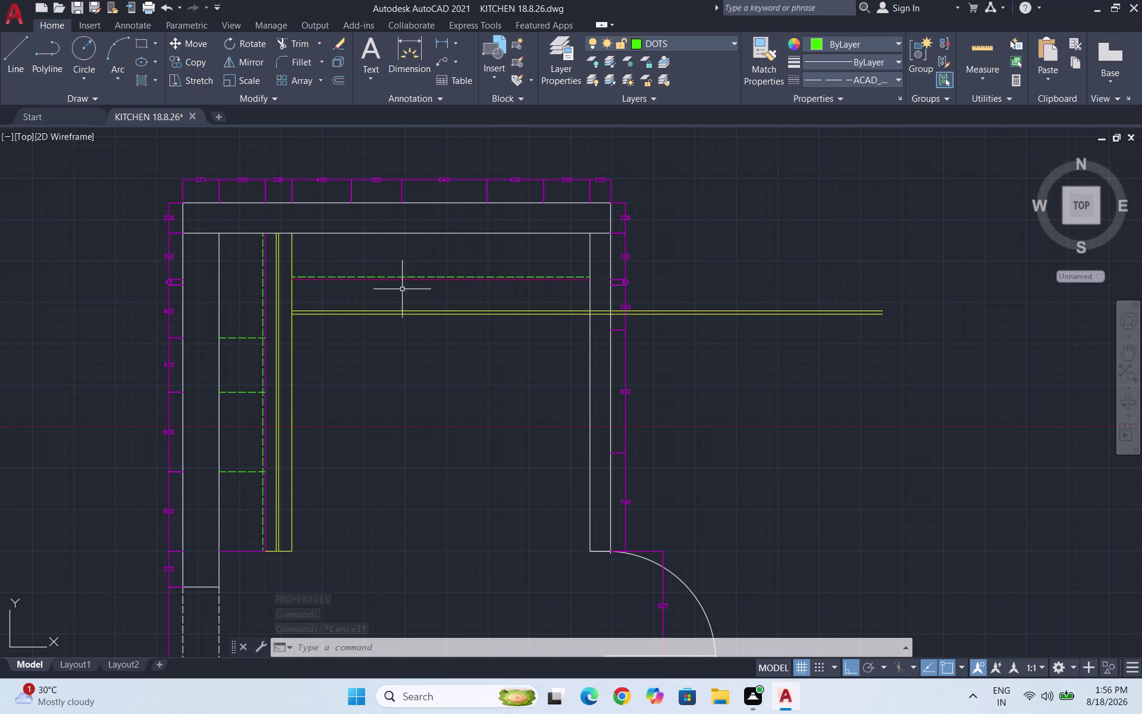
scroll(up, 3)
scroll(up, 3)
scroll(down, 3)
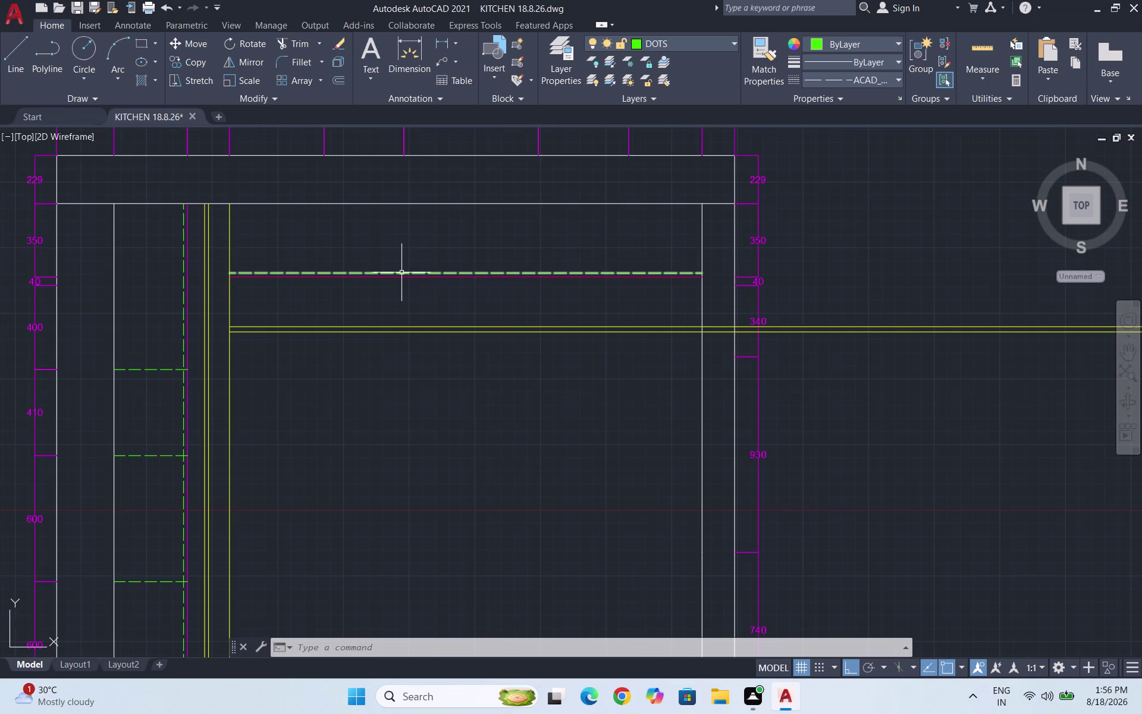
scroll(up, 3)
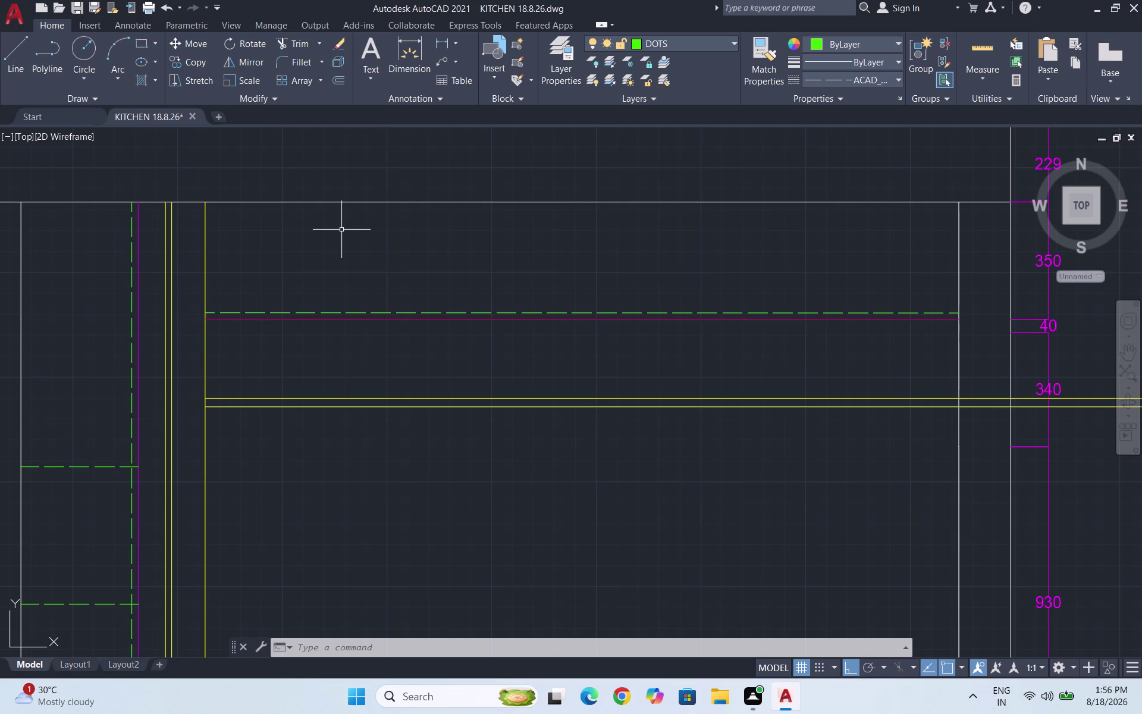
Extend the magenta line leftward to the side cabinets' dashed line using EX.
text(EX)
key(Return)
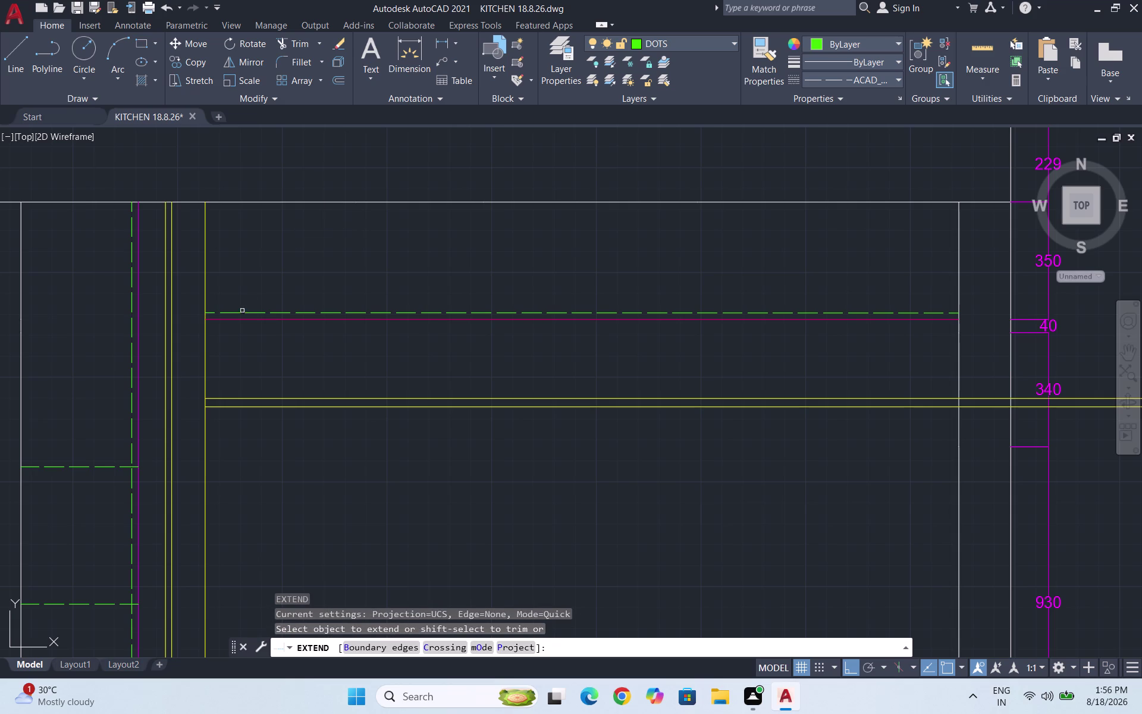
click(229, 317)
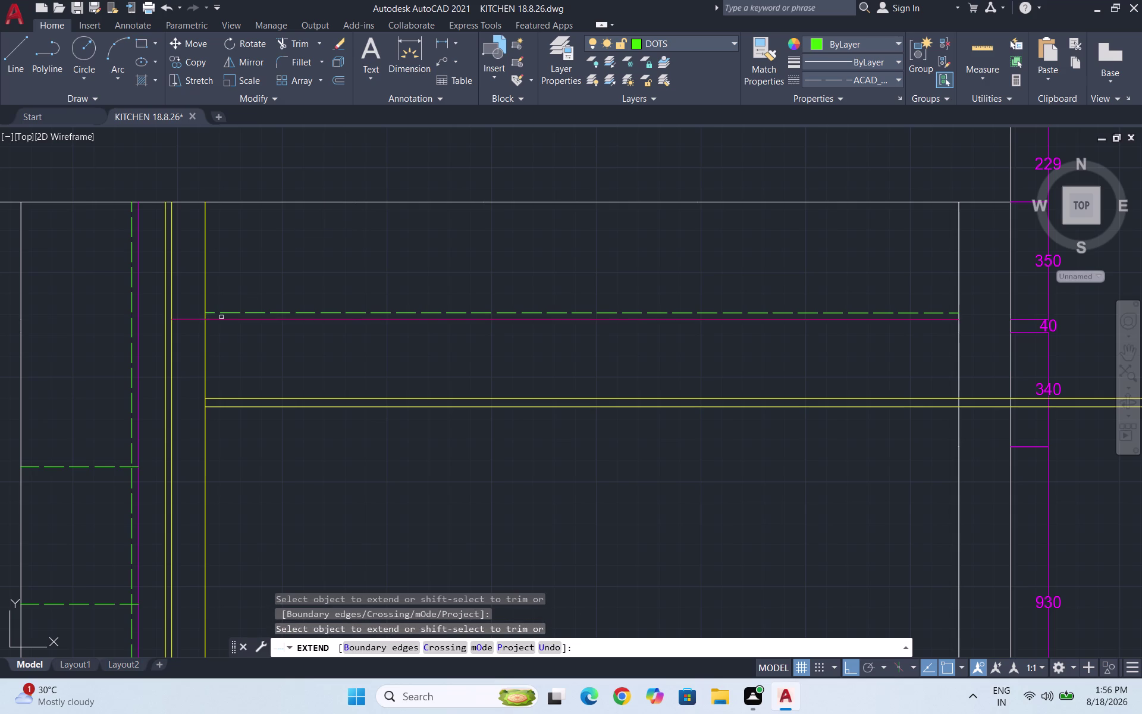
click(188, 320)
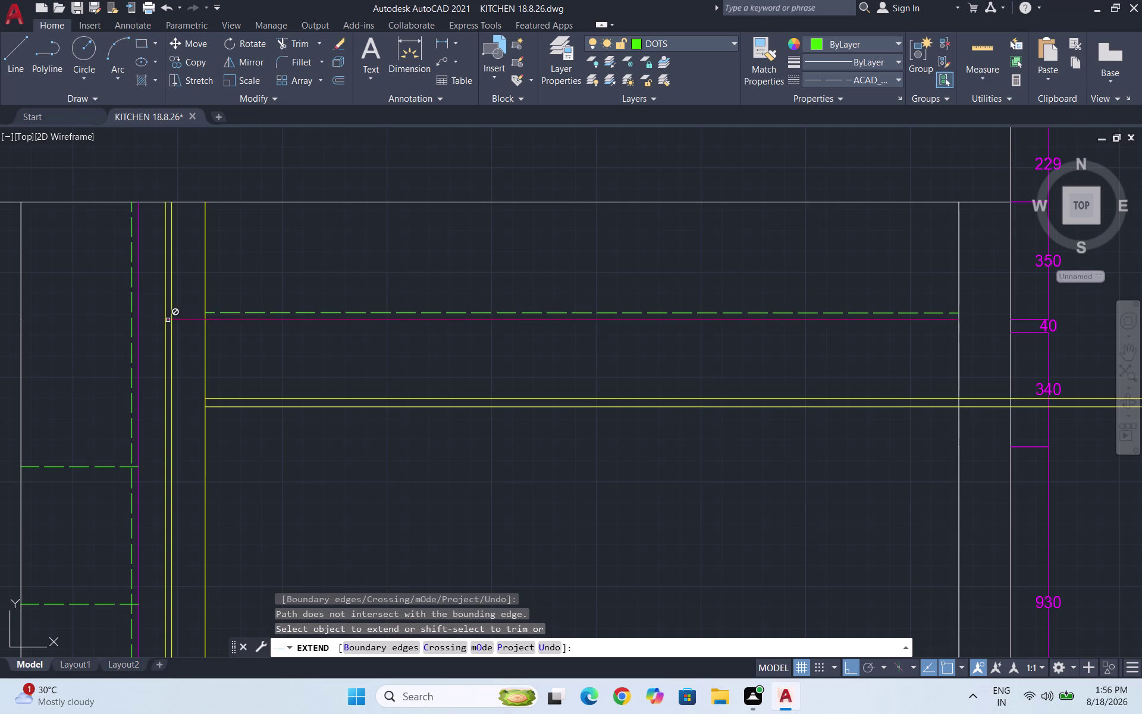
click(185, 319)
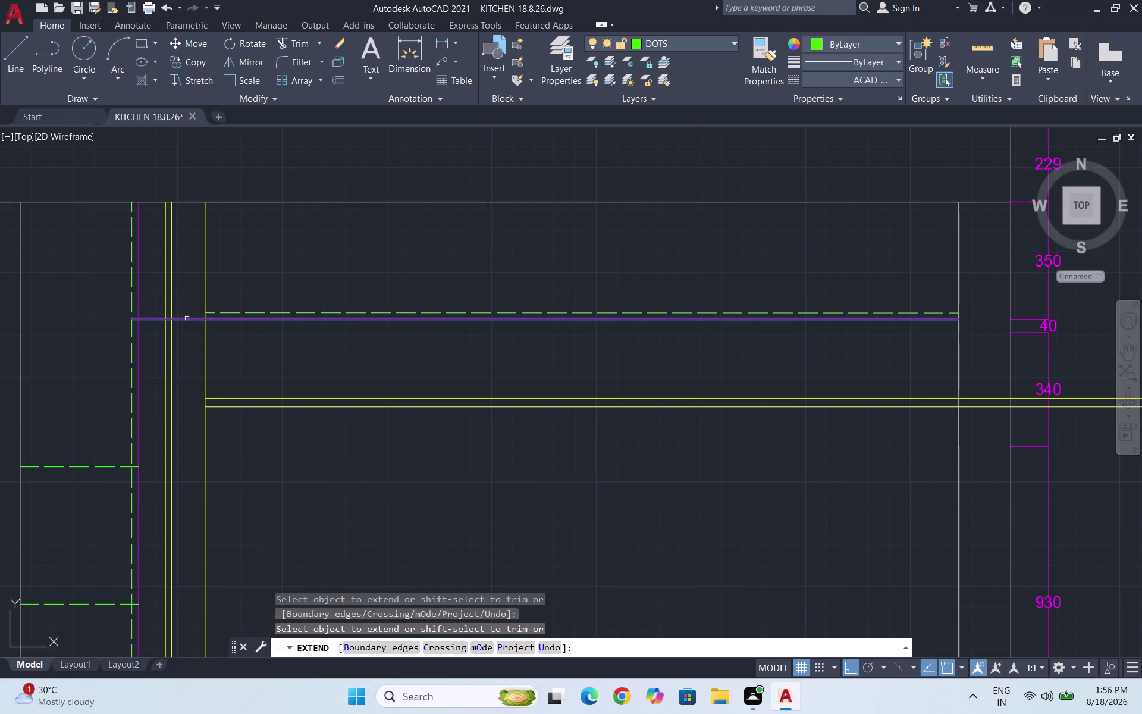
key(Escape)
scroll(down, 3)
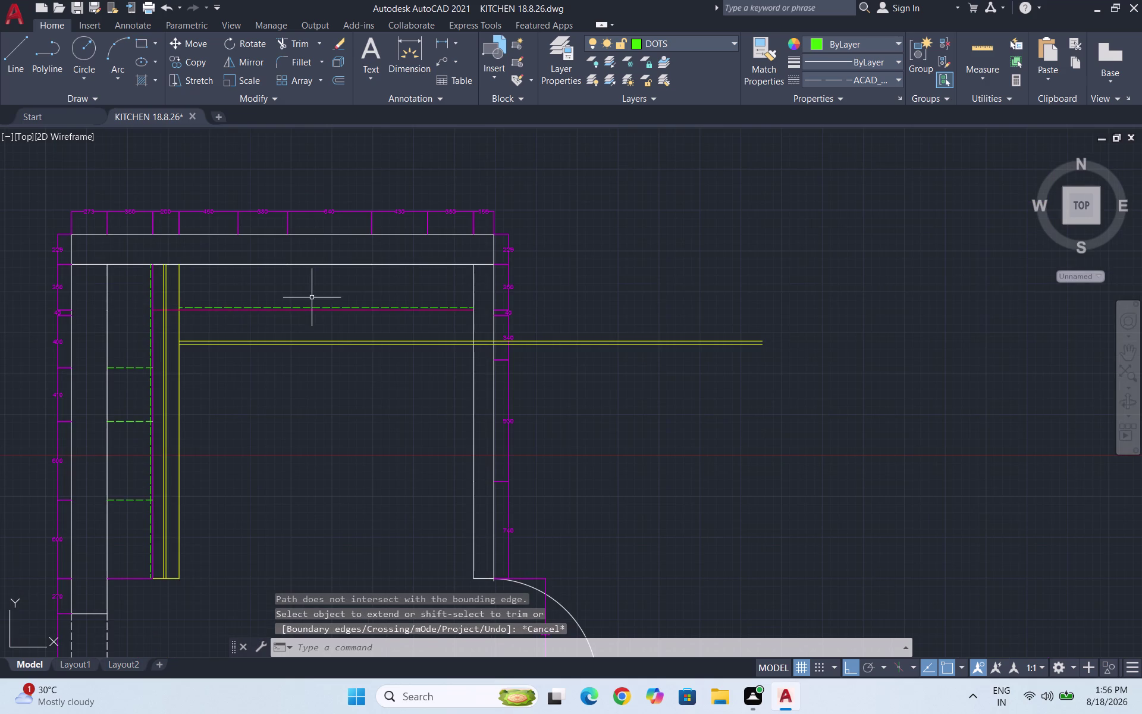
scroll(up, 3)
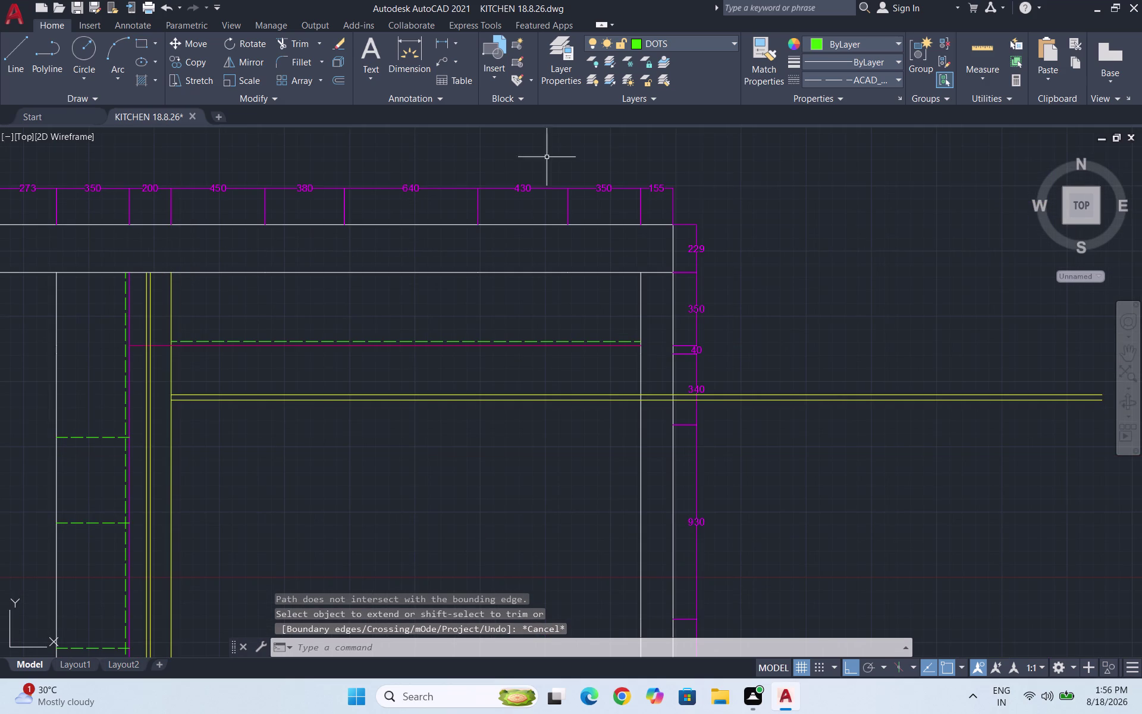
key(l)
key(Return)
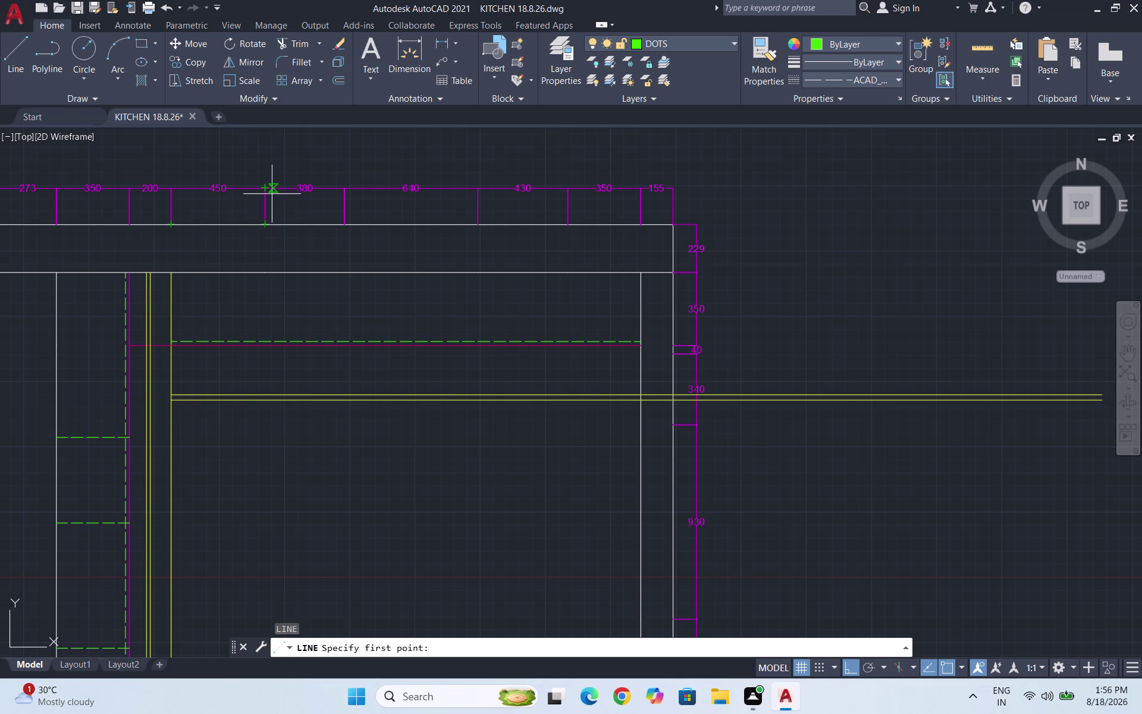
Draw the first two vertical division lines from the counter's back edge to the dashed line.
click(265, 275)
scroll(up, 3)
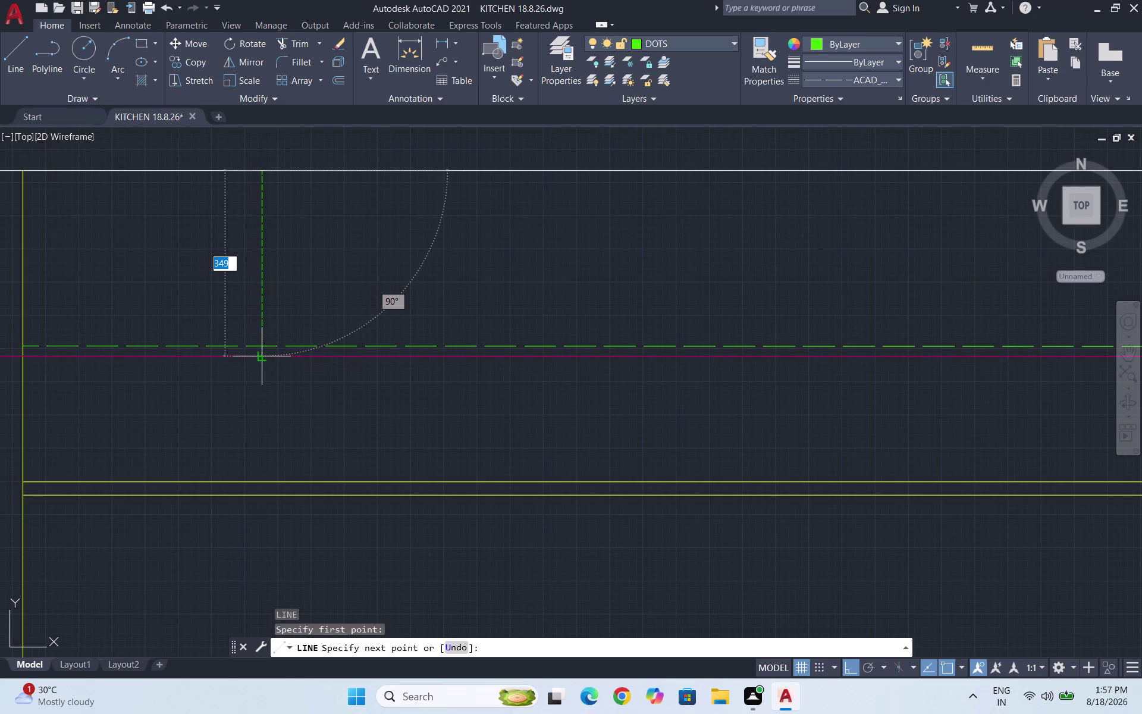
click(264, 357)
key(Escape)
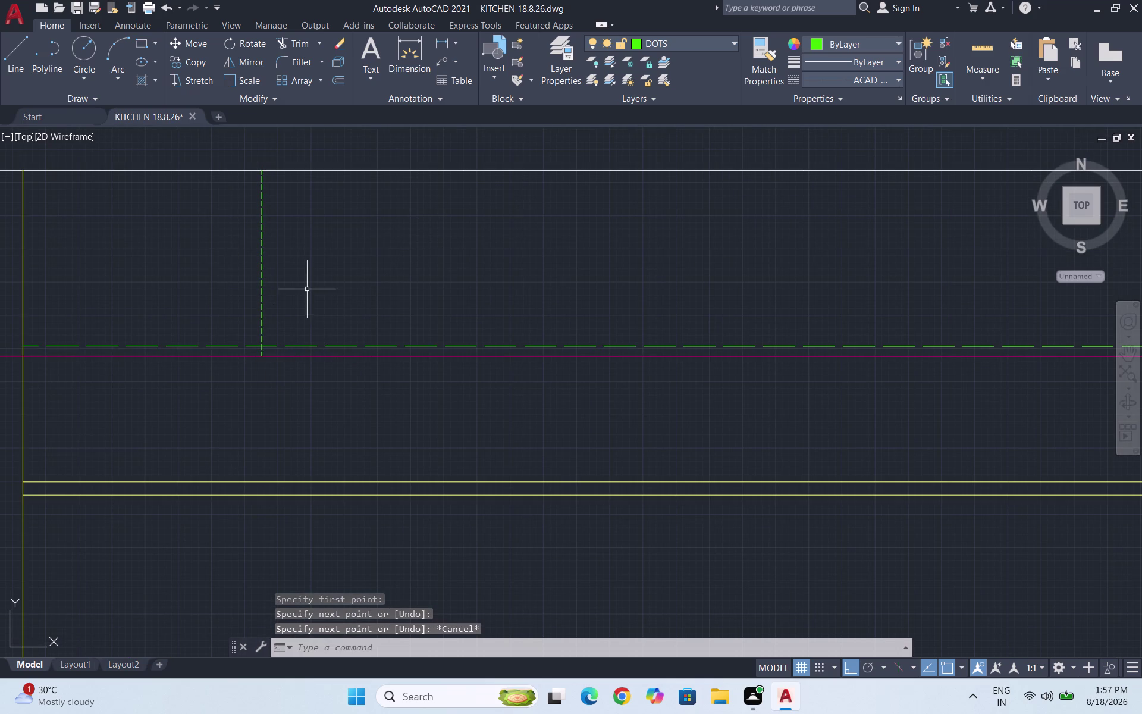
scroll(down, 3)
key(space)
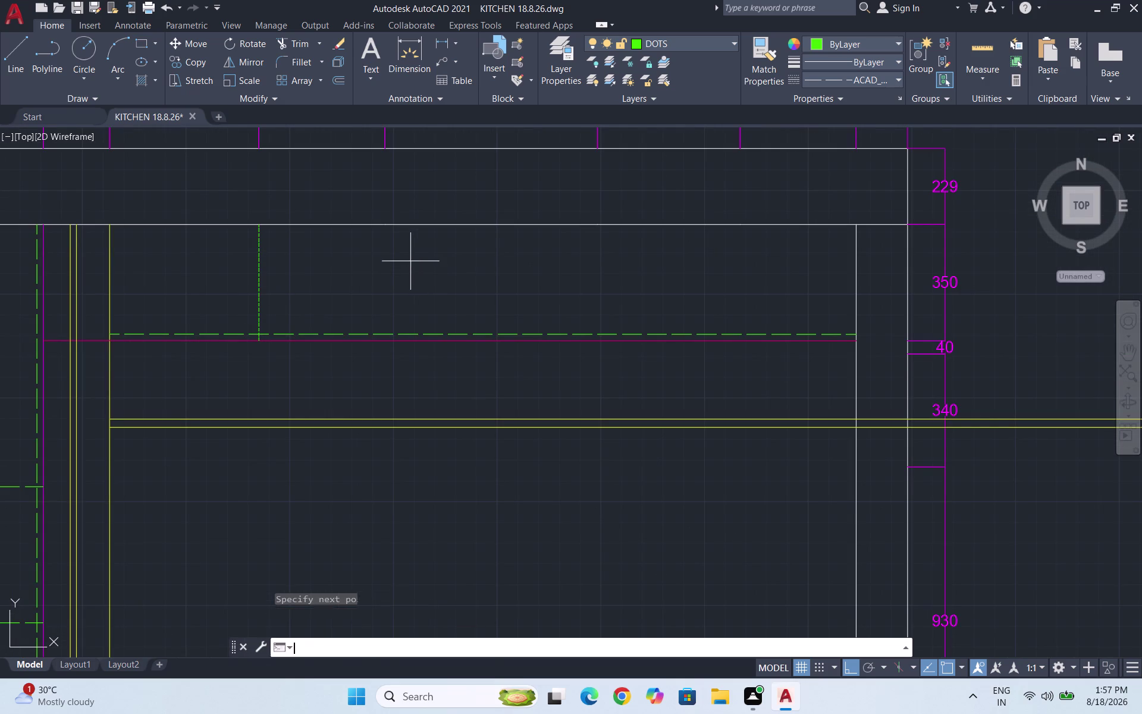
click(383, 223)
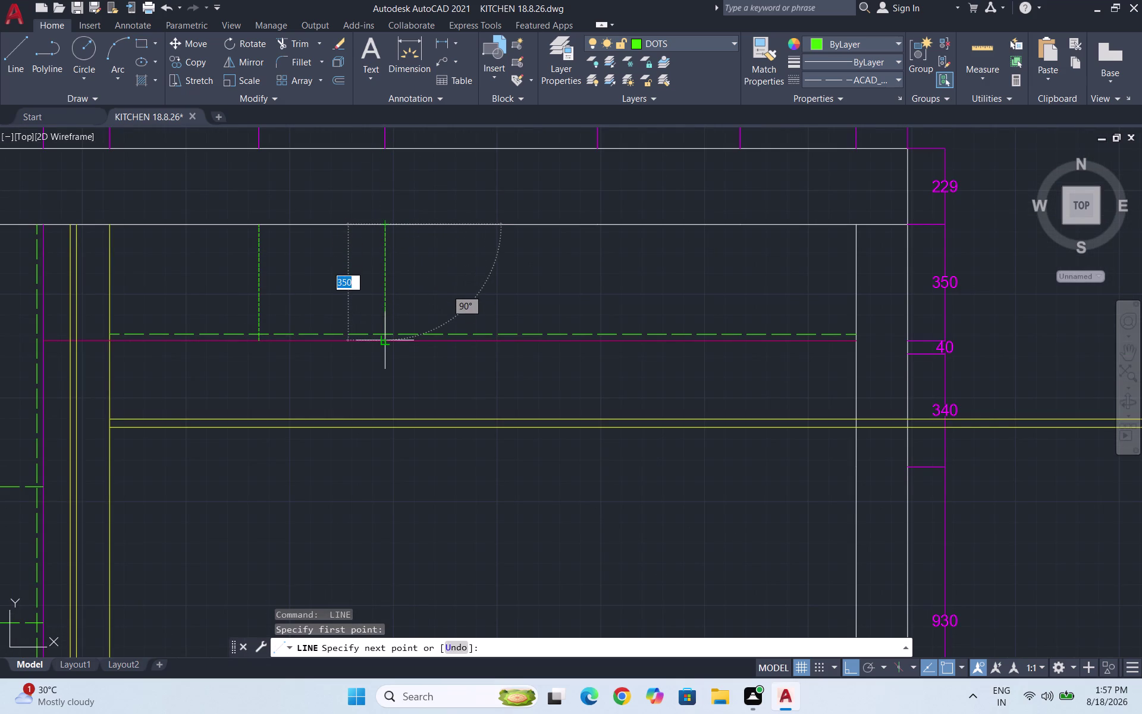
click(385, 343)
key(space)
scroll(down, 3)
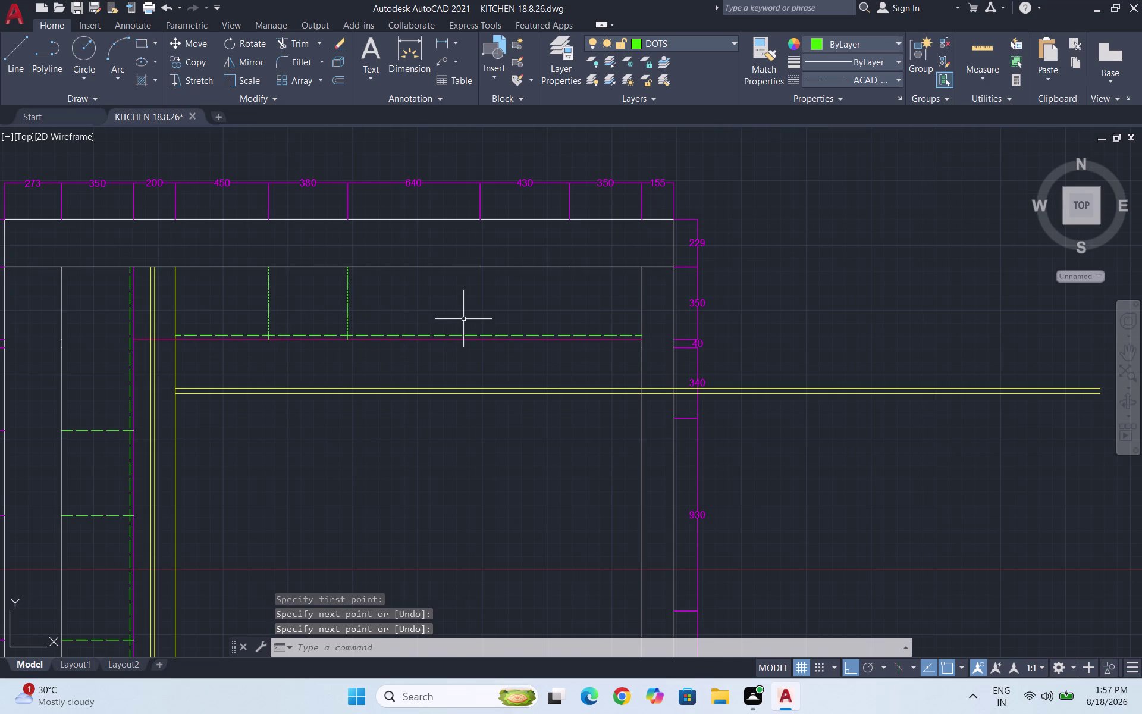
Draw the third and fourth vertical division lines down to the dashed front line.
key(space)
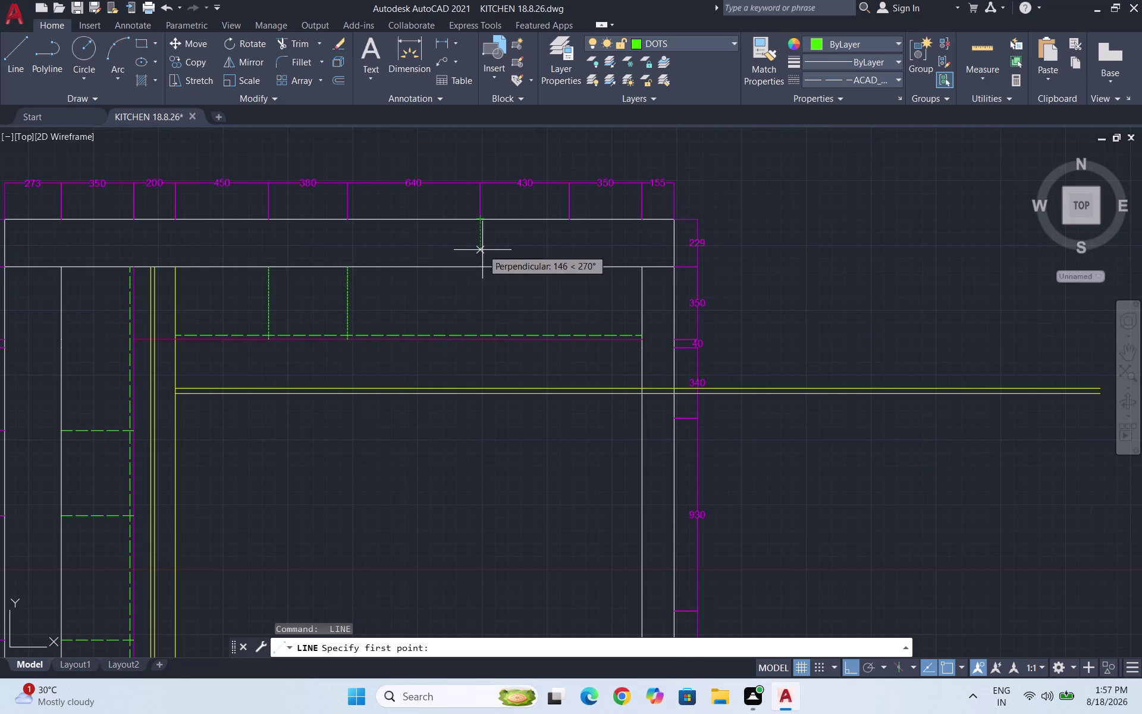
click(481, 265)
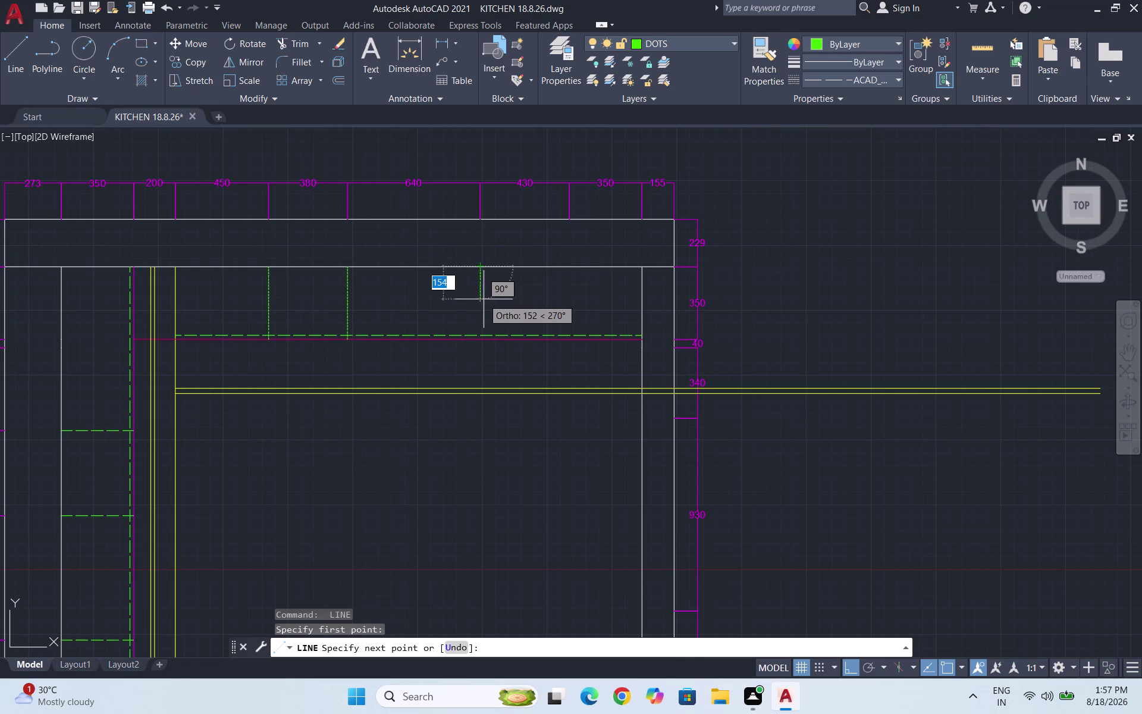
scroll(up, 3)
click(478, 342)
key(space)
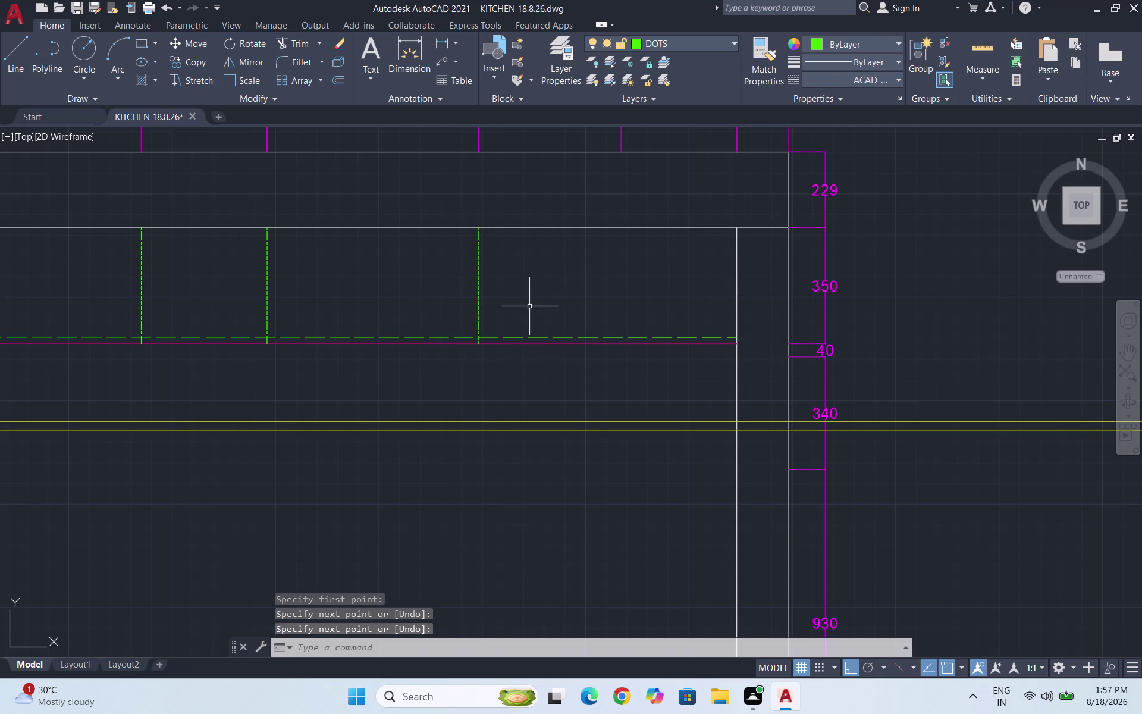
key(space)
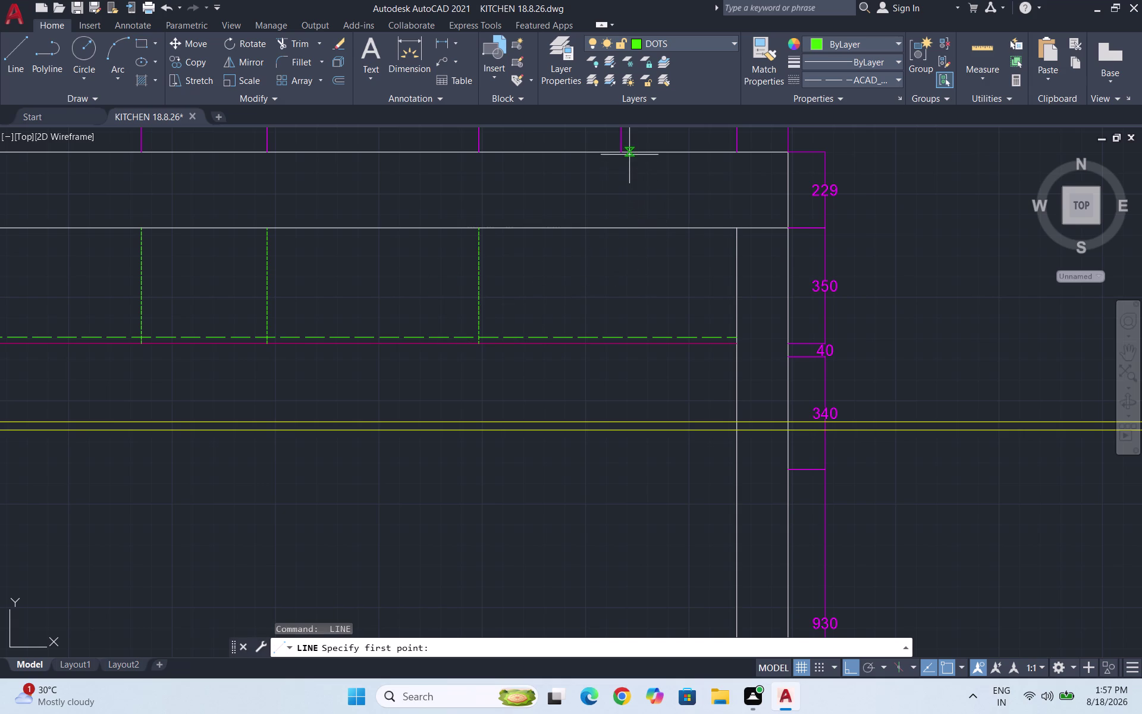
click(621, 229)
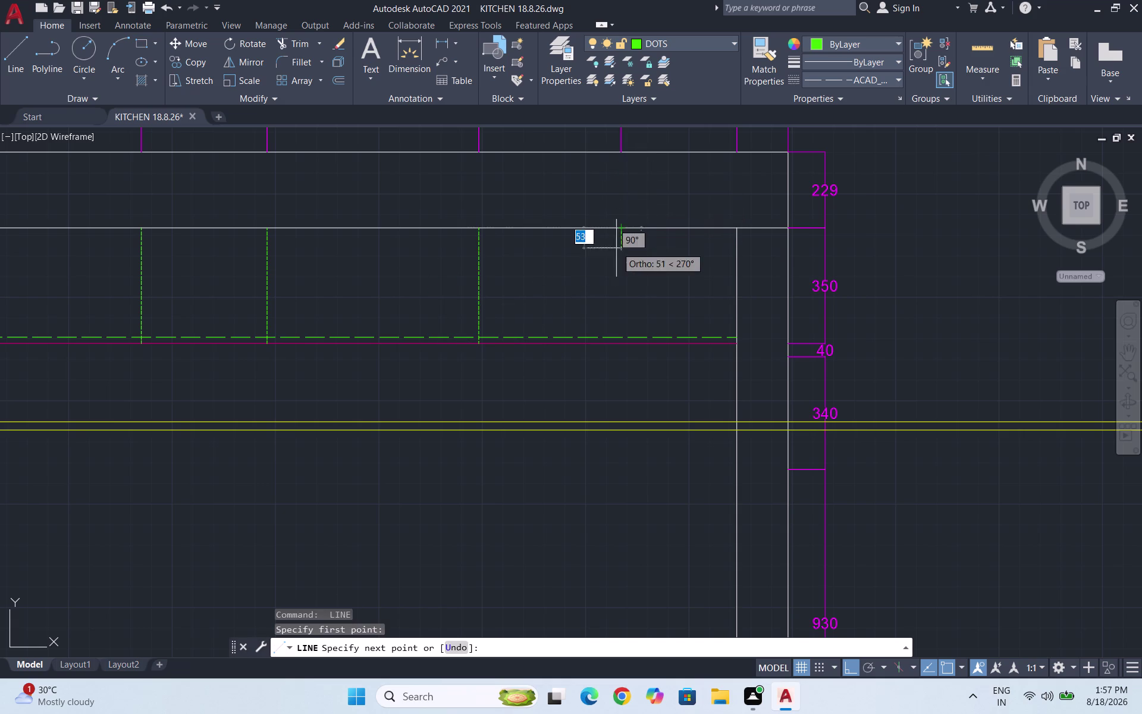
click(623, 343)
key(Escape)
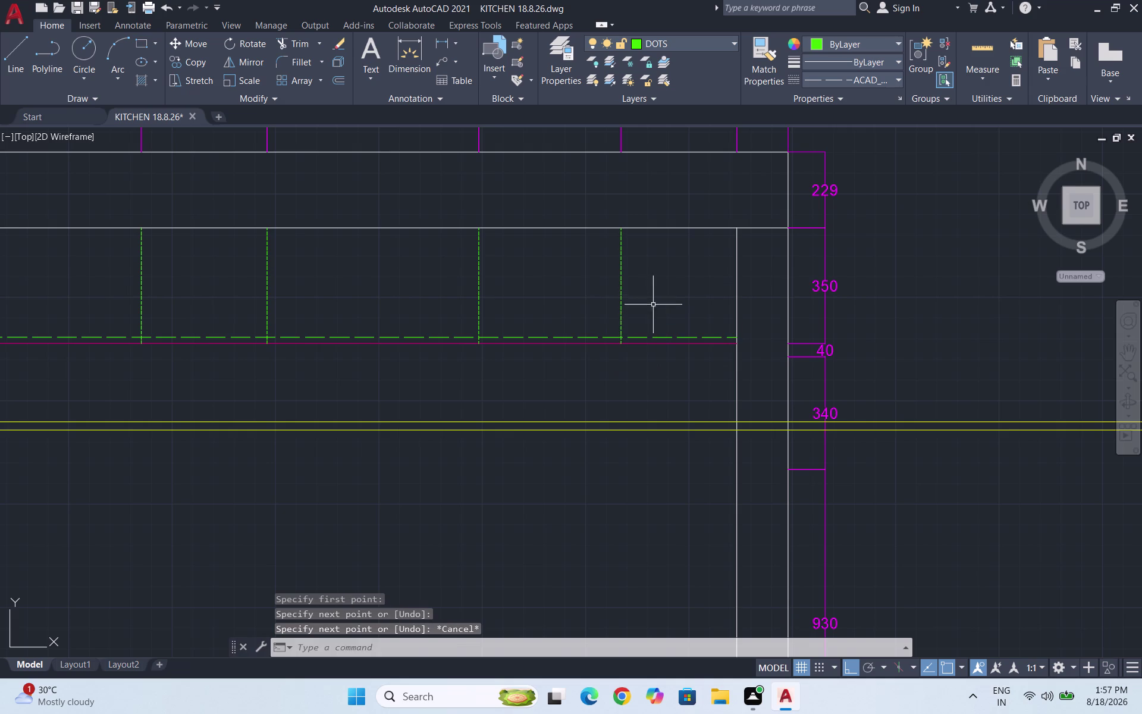
scroll(down, 3)
scroll(up, 3)
Give the four new vertical dividers a linetype scale of 5 in Properties.
click(652, 287)
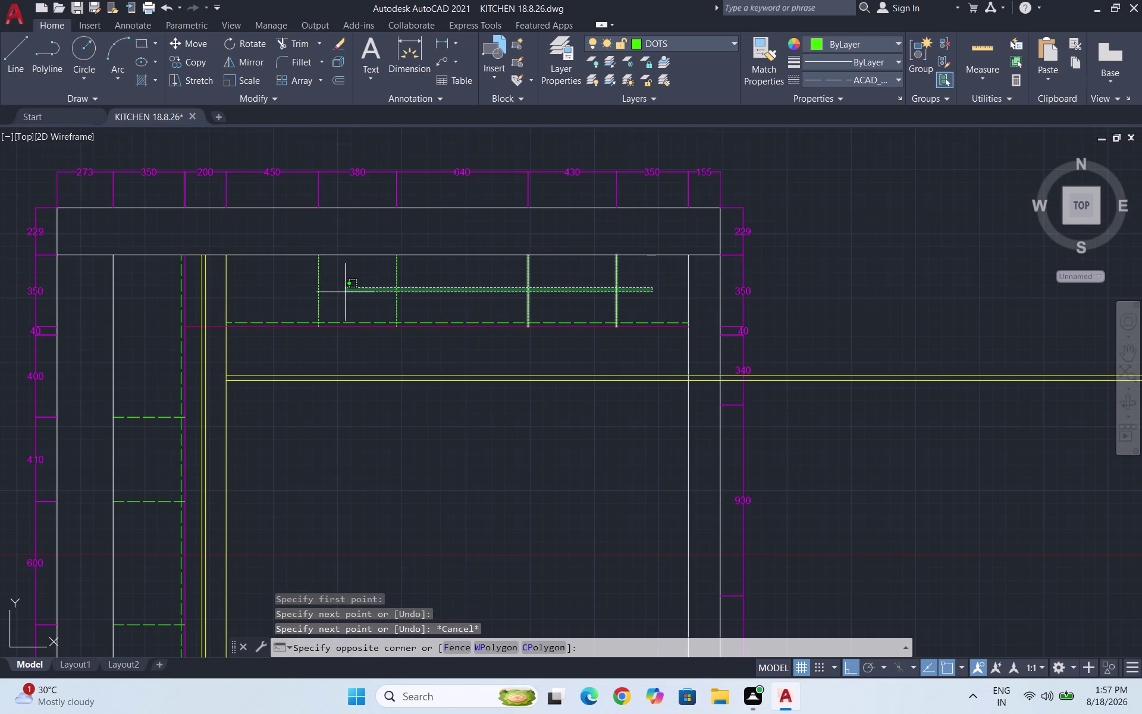
click(296, 284)
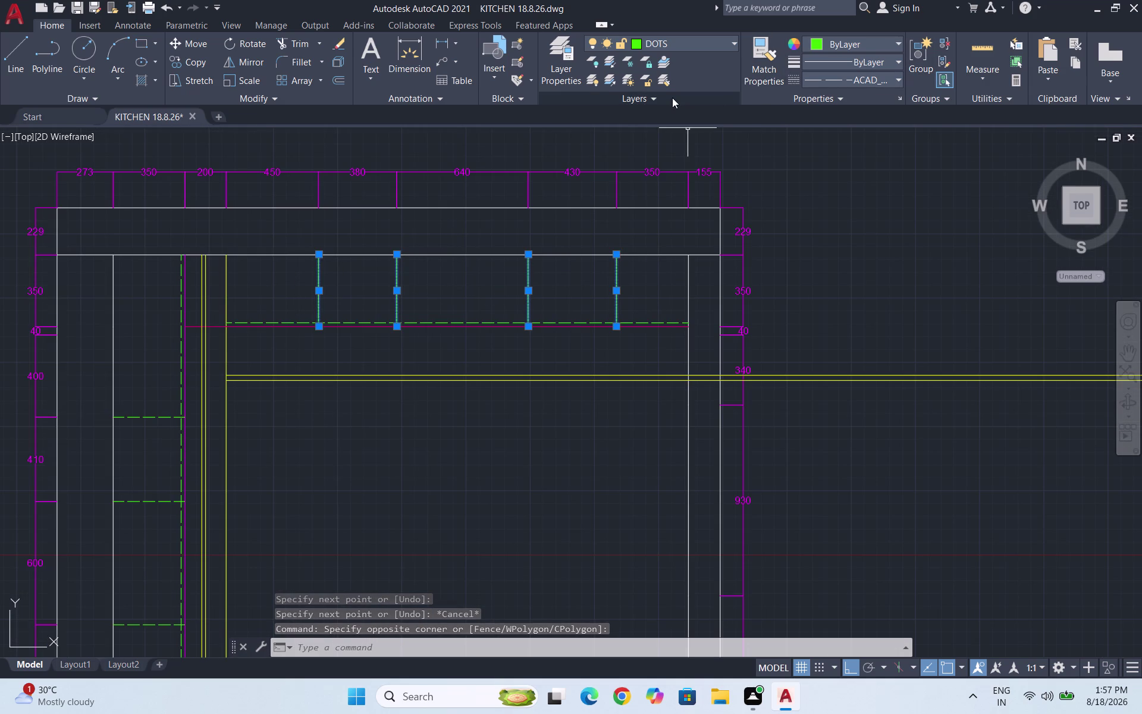
key(o)
key(BackSpace)
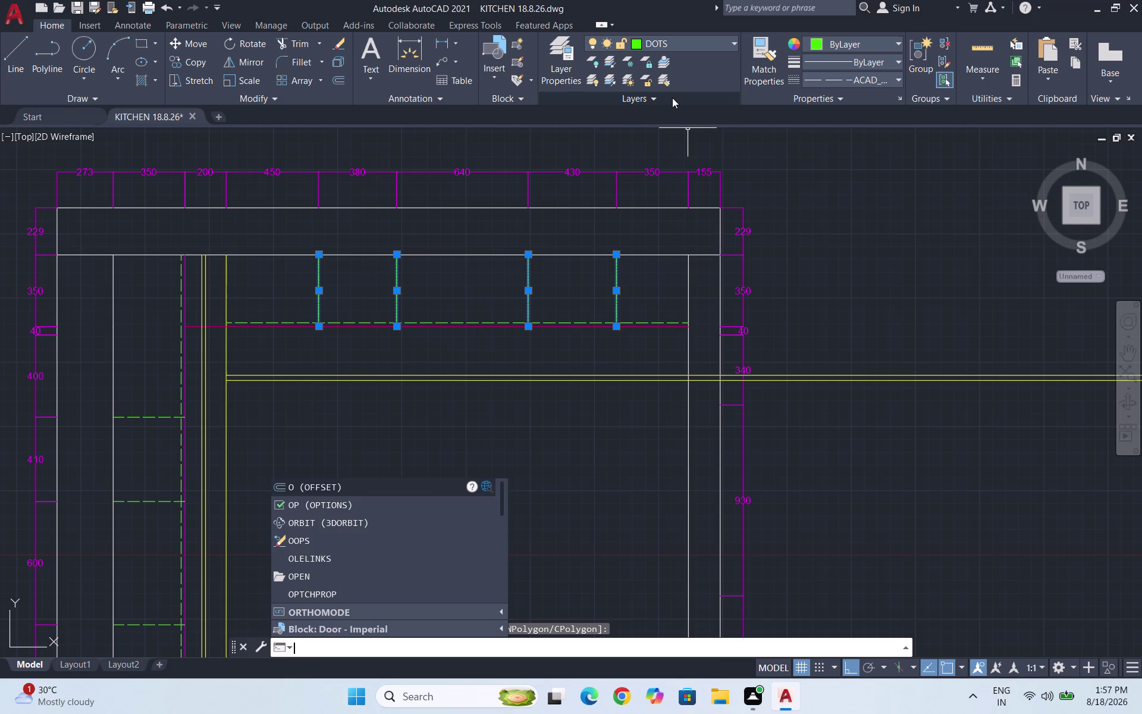
key(BackSpace)
text(PR)
key(Return)
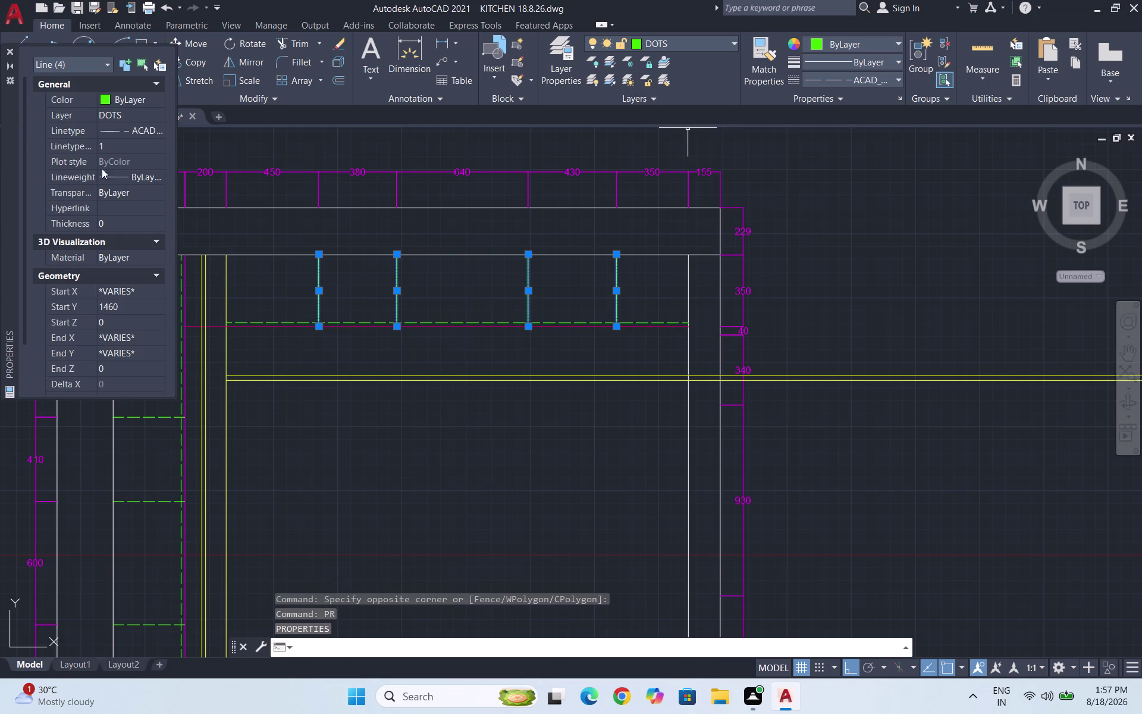
click(111, 144)
key(5)
key(Return)
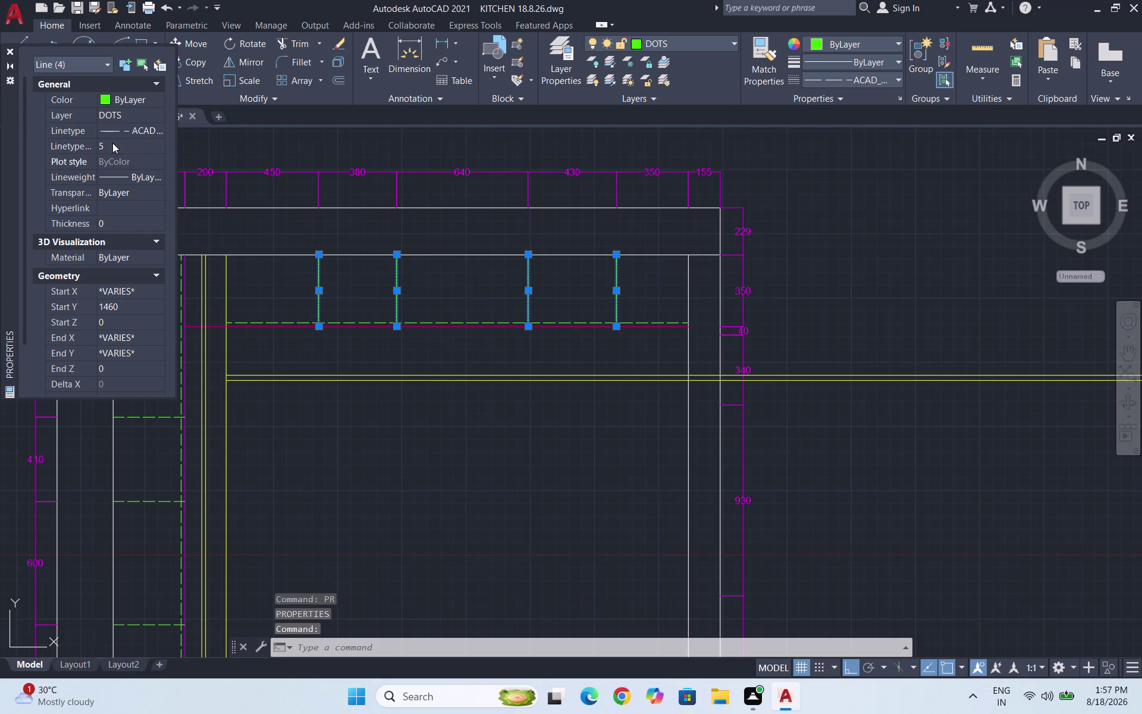
click(7, 50)
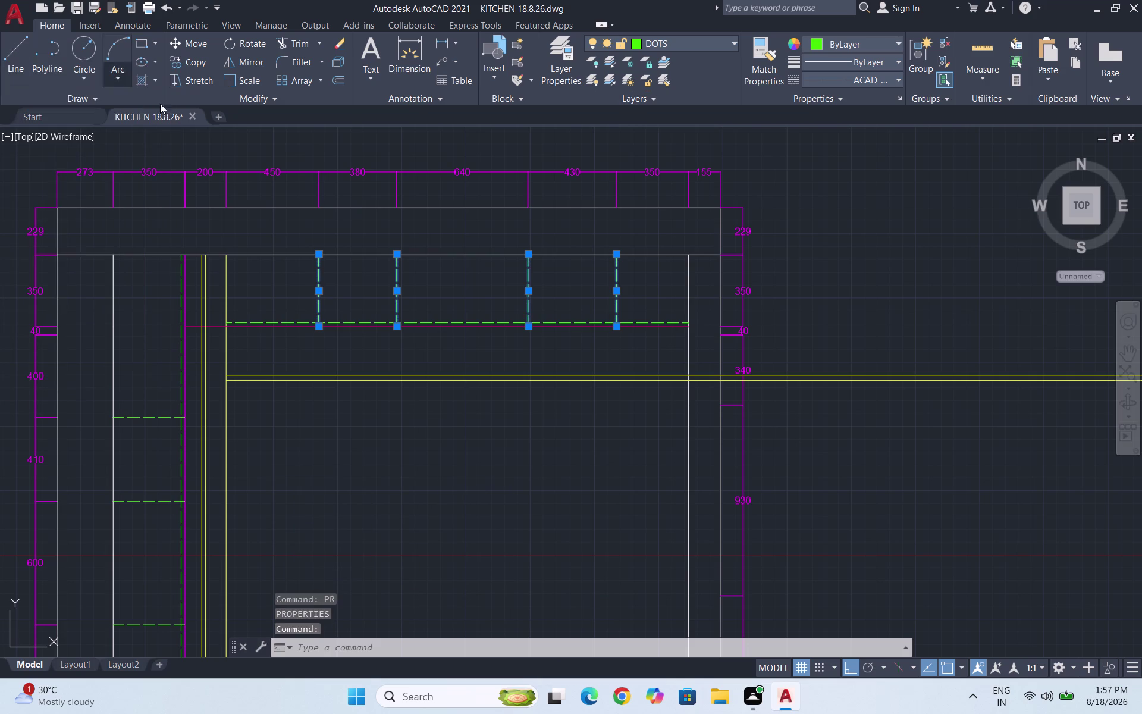
key(Escape)
scroll(down, 3)
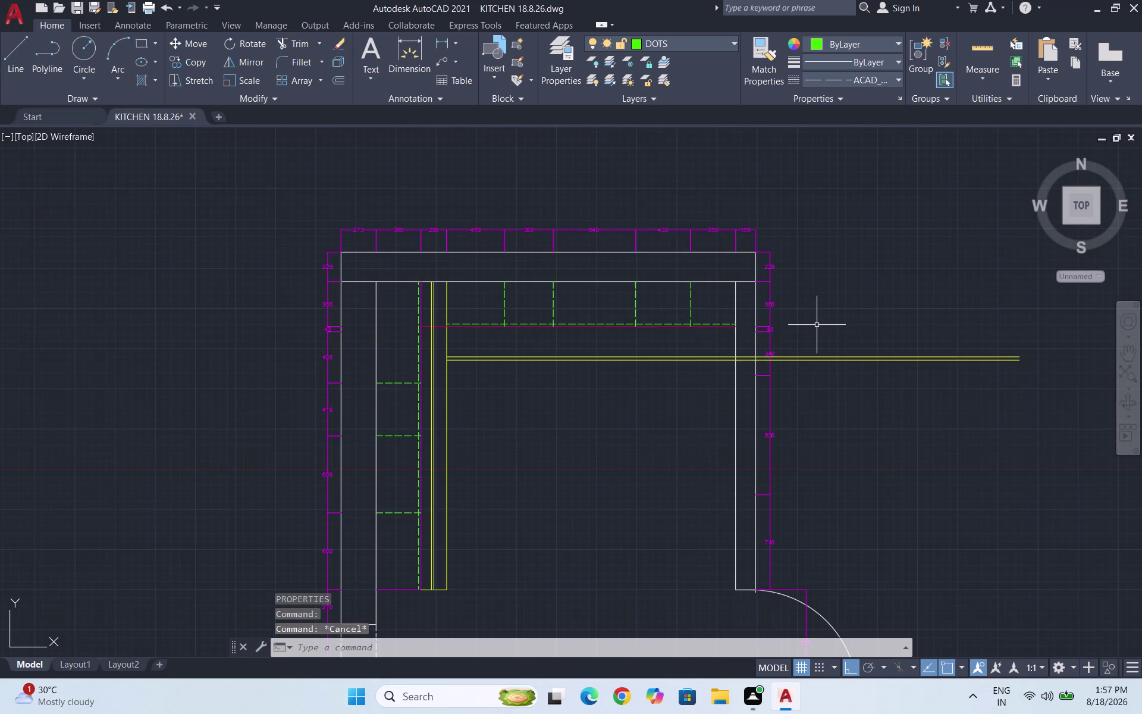
Save the kitchen floor plan drawing.
key(ctrl+s)
key(ctrl+s)
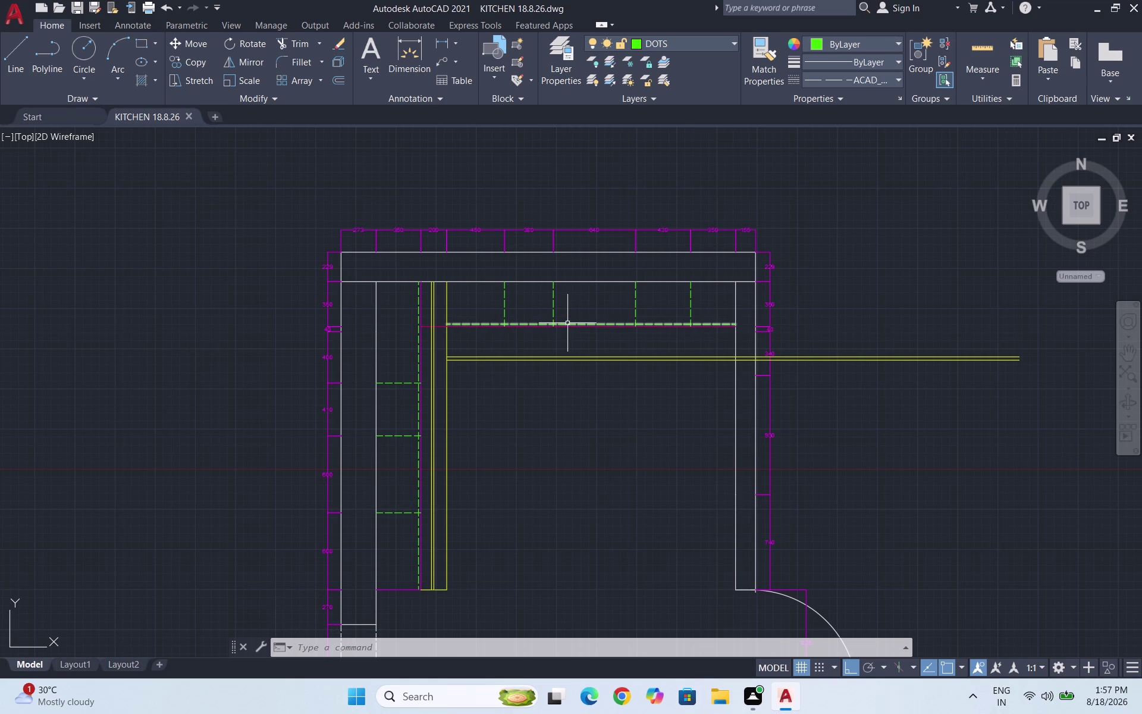
scroll(up, 3)
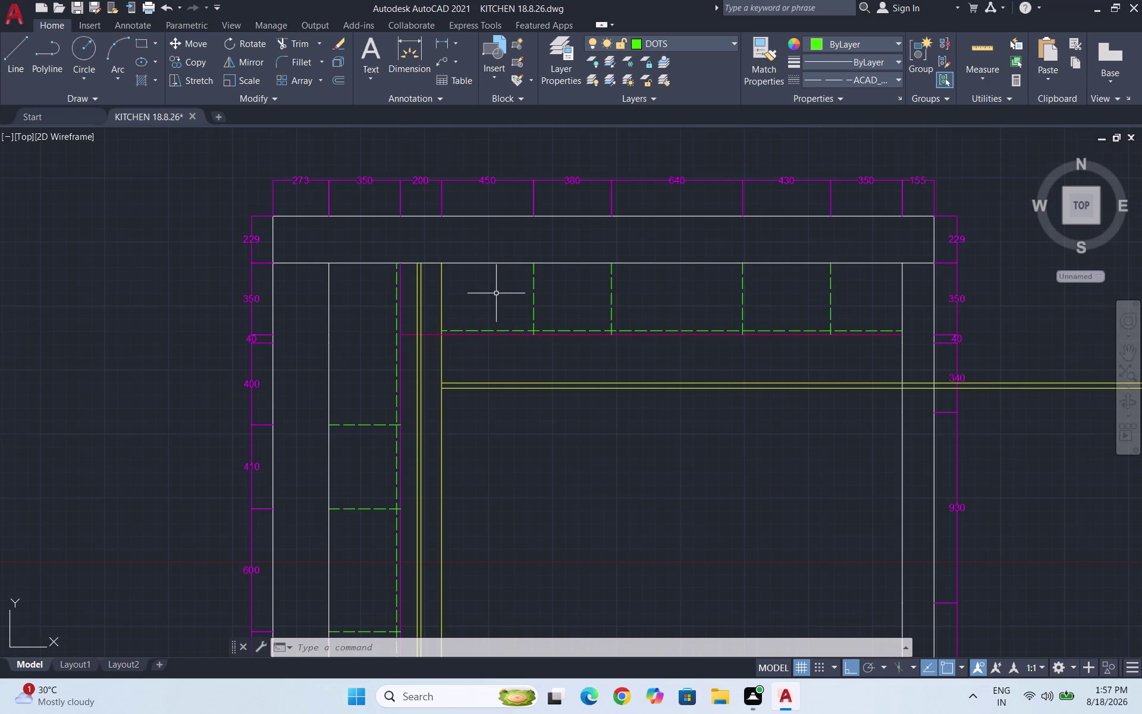
Cancel a started rectangle and pick KITCHEN ITEMS from the Layer dropdown.
text(REC)
key(Return)
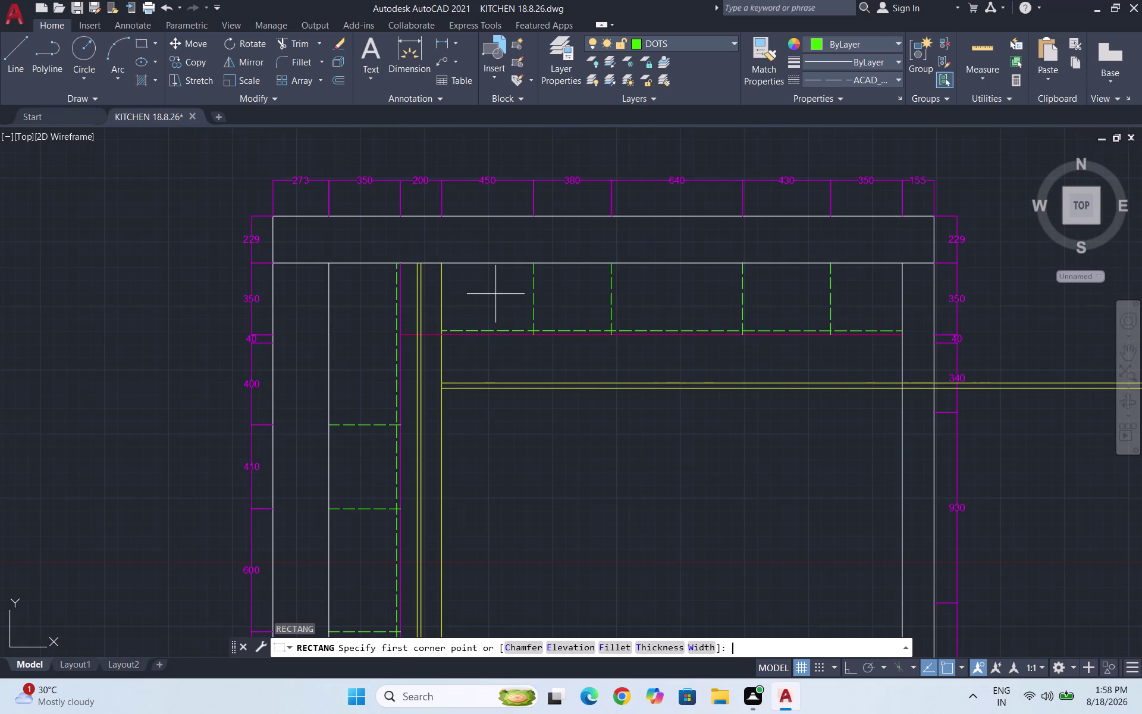
key(Escape)
click(702, 38)
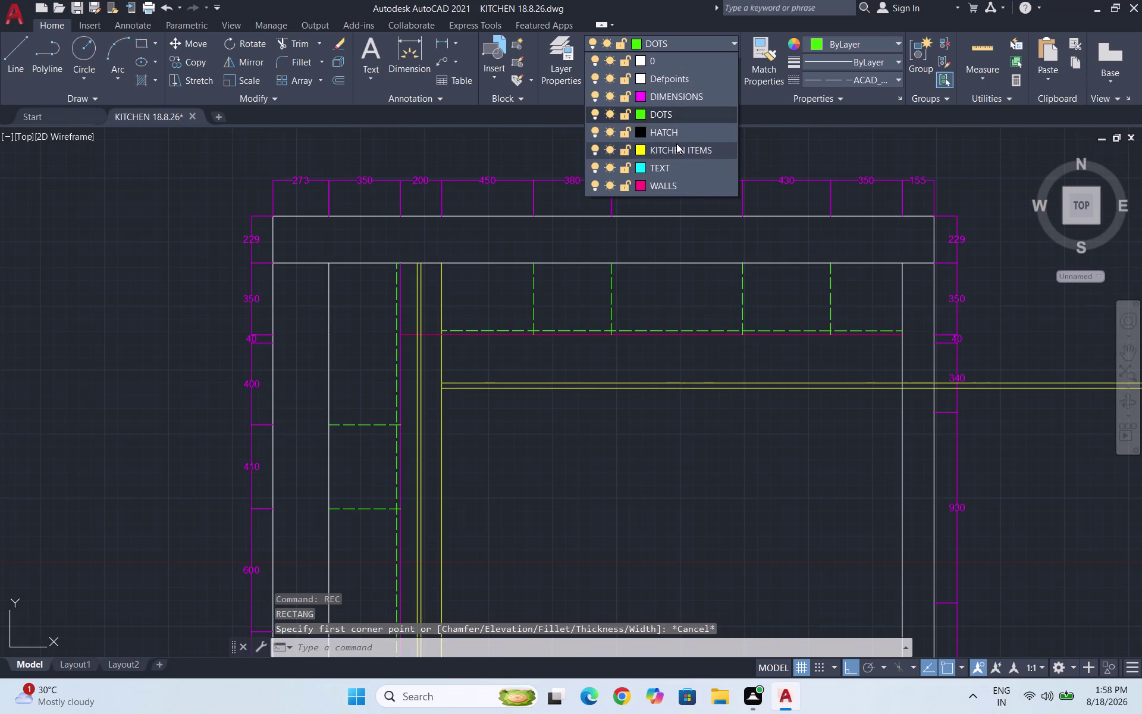
click(676, 145)
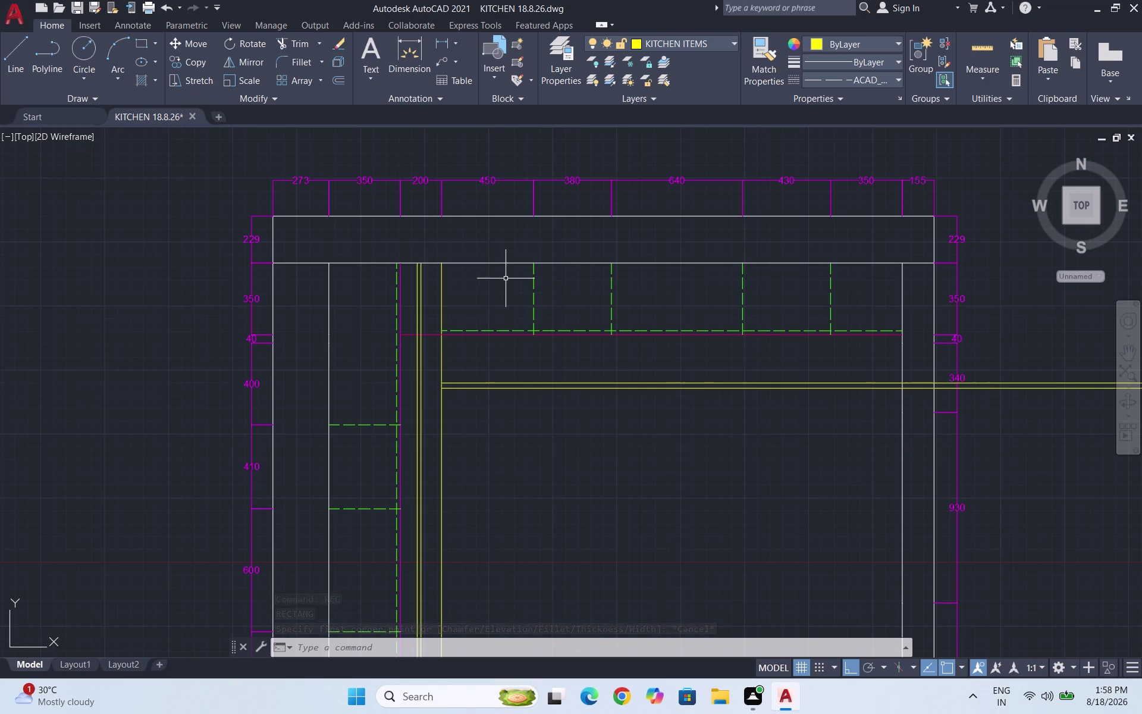
key(Escape)
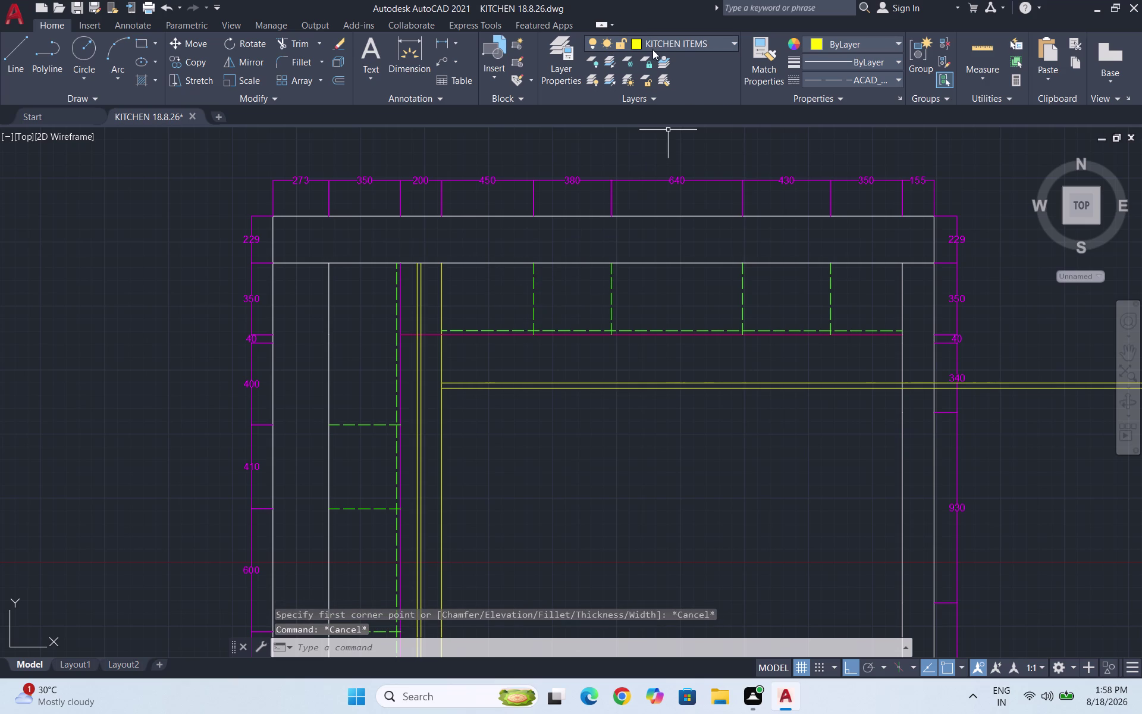
click(665, 38)
key(Escape)
click(558, 76)
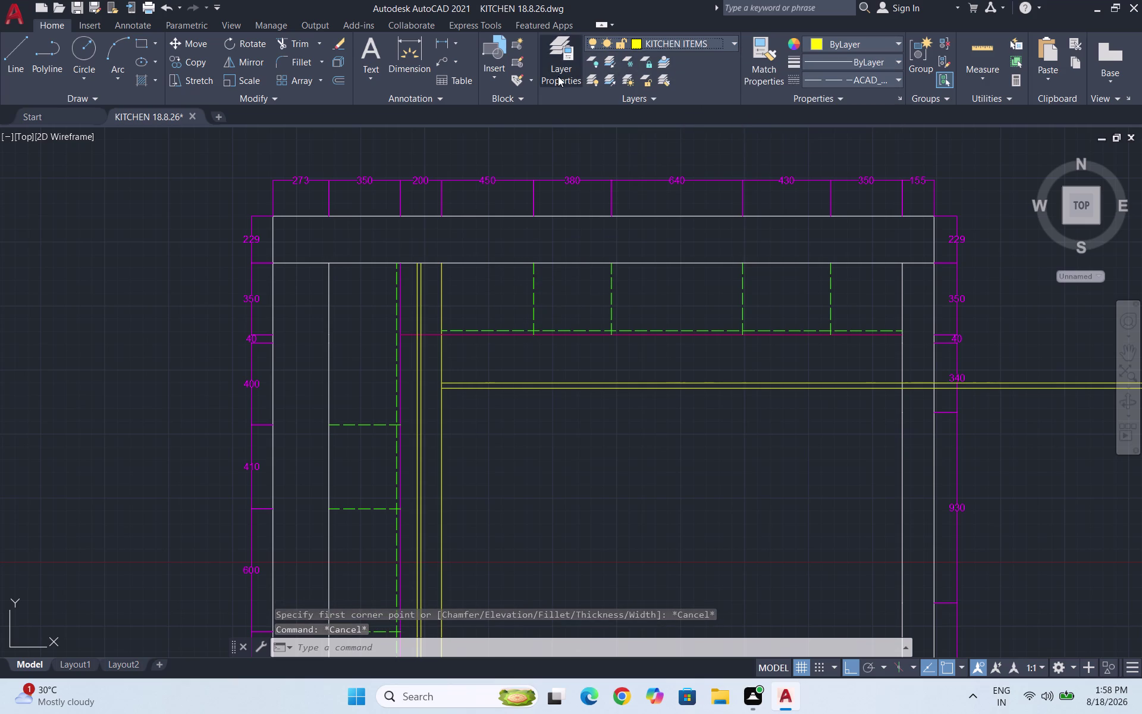
Open the Layer Properties Manager and add a new layer.
double_click(185, 168)
click(185, 172)
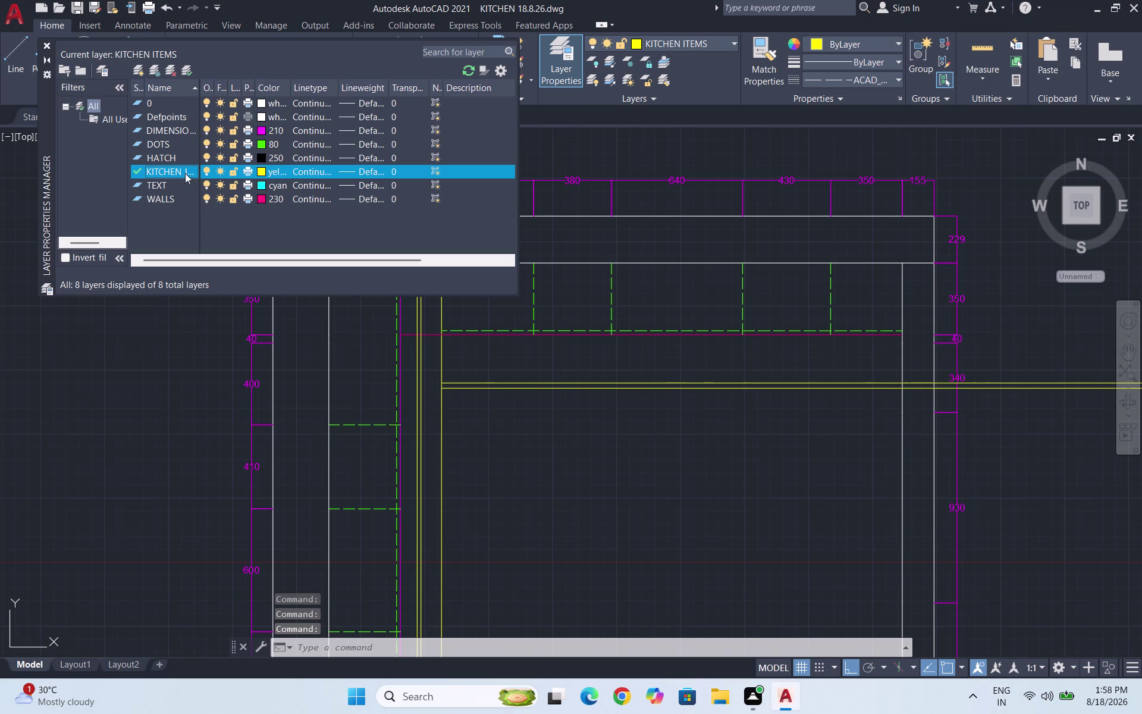
triple_click(189, 171)
double_click(185, 172)
triple_click(162, 173)
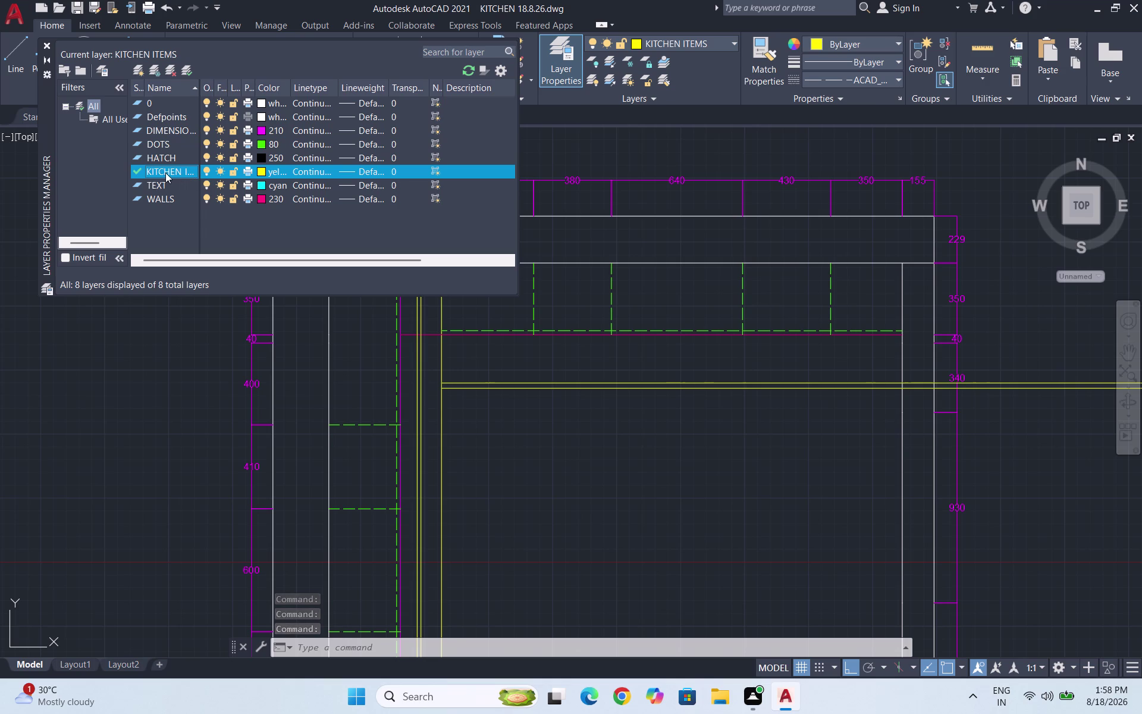
double_click(160, 173)
click(161, 169)
double_click(164, 164)
click(170, 163)
click(170, 168)
drag(174, 170, 180, 171)
click(179, 171)
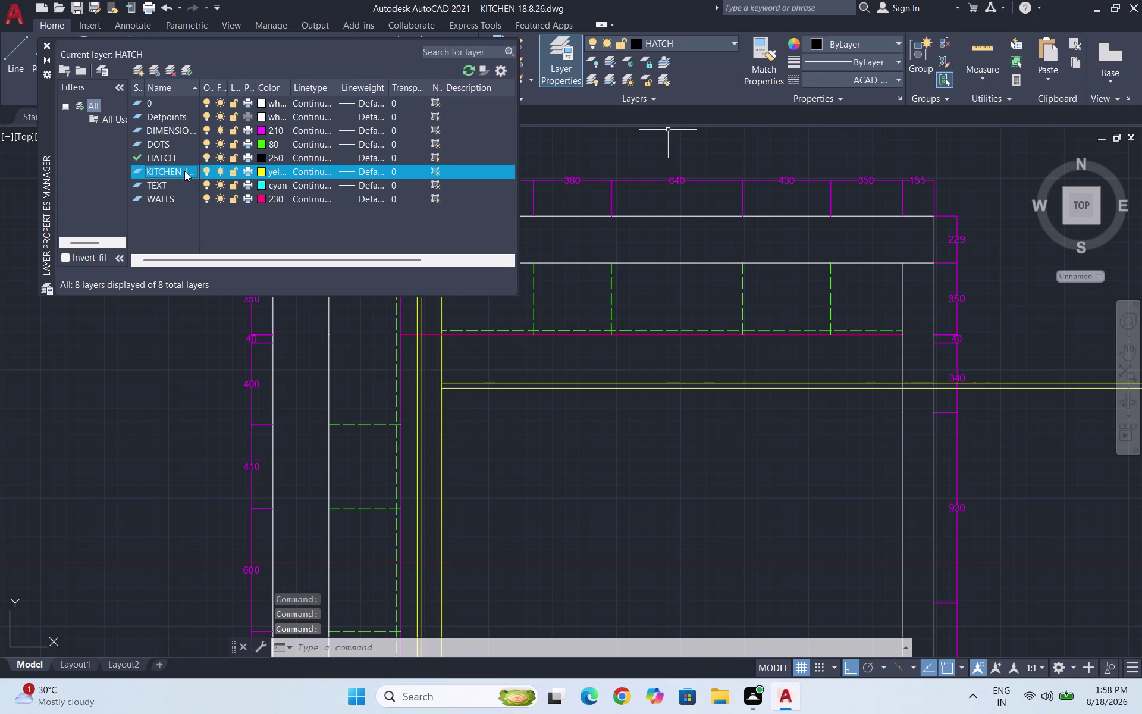
drag(185, 171, 189, 172)
double_click(189, 172)
key(Escape)
key(Escape)
key(Escape)
key(Escape)
click(142, 66)
Name the new layer KITCHEN II.
text(KITC)
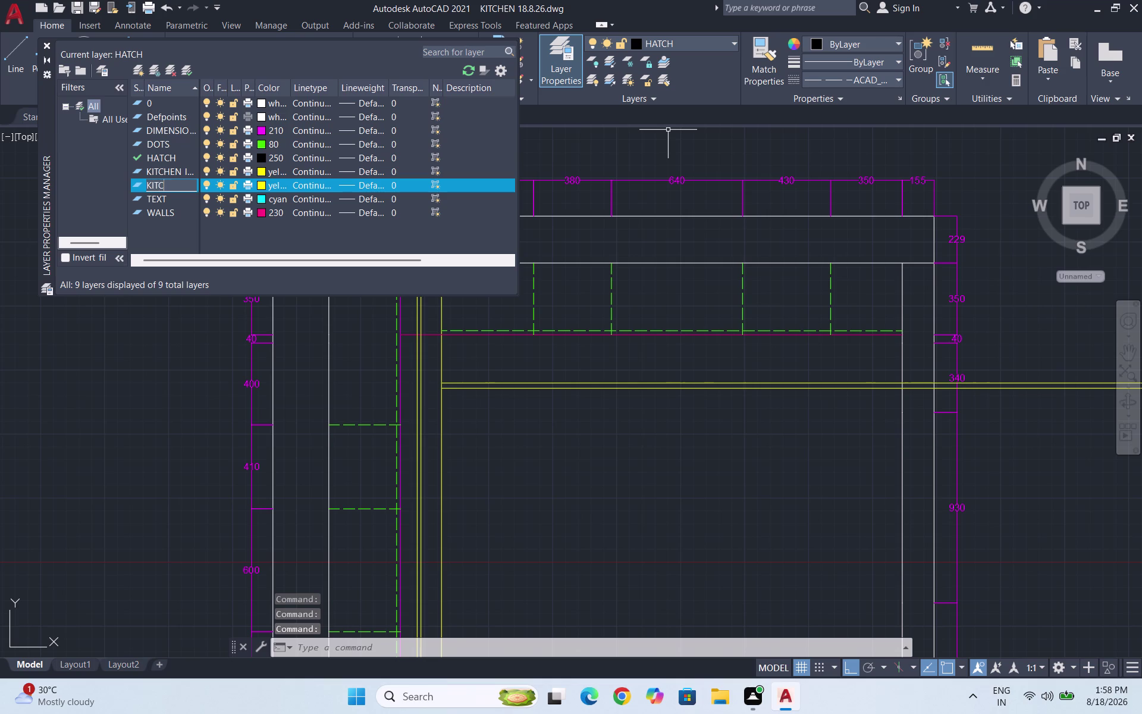
text(HEN)
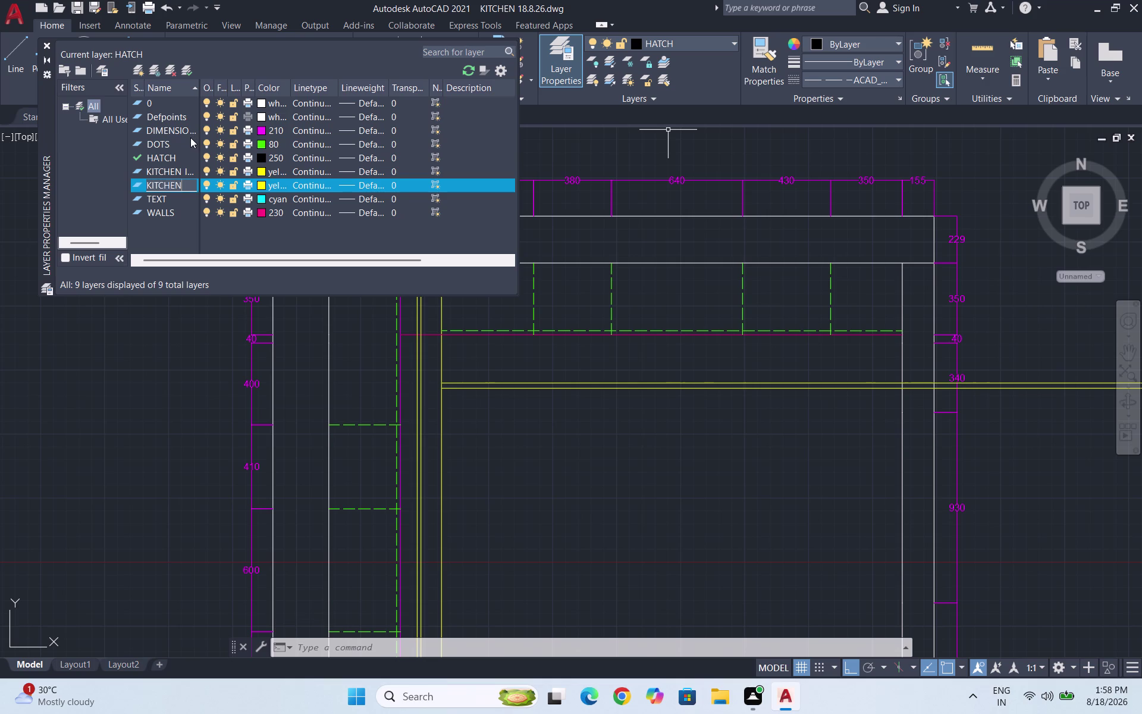
key(space)
text(I)
text(I)
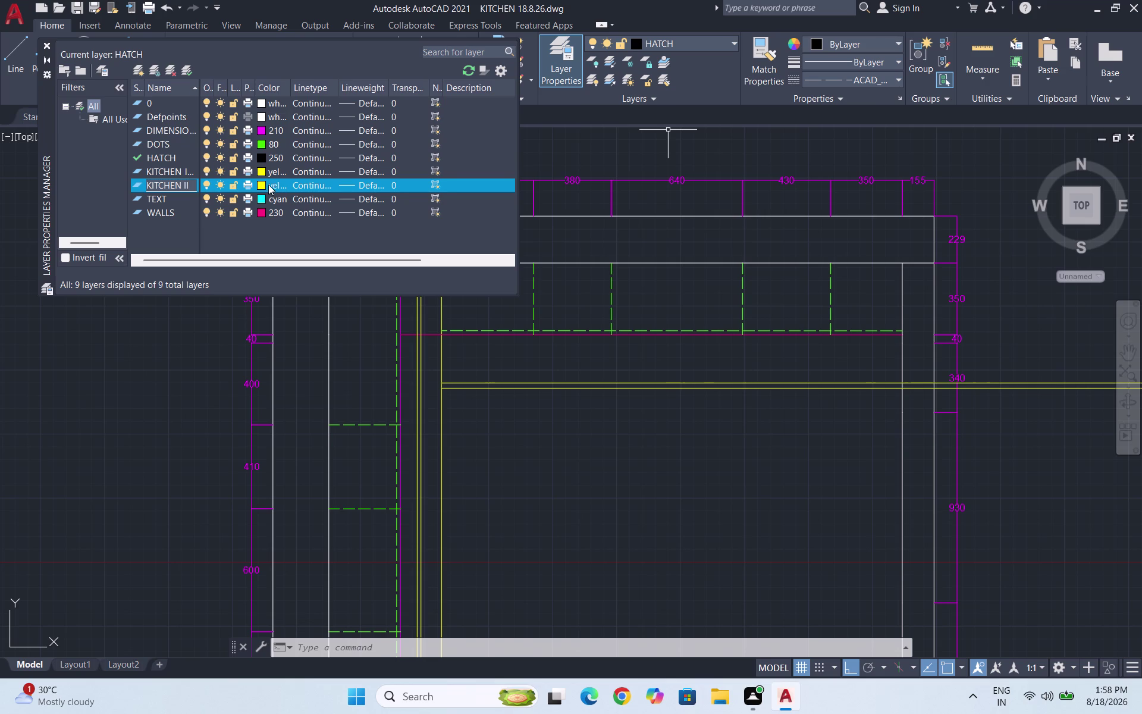
Give KITCHEN II the cyan colour, set it current, and close the manager.
click(263, 182)
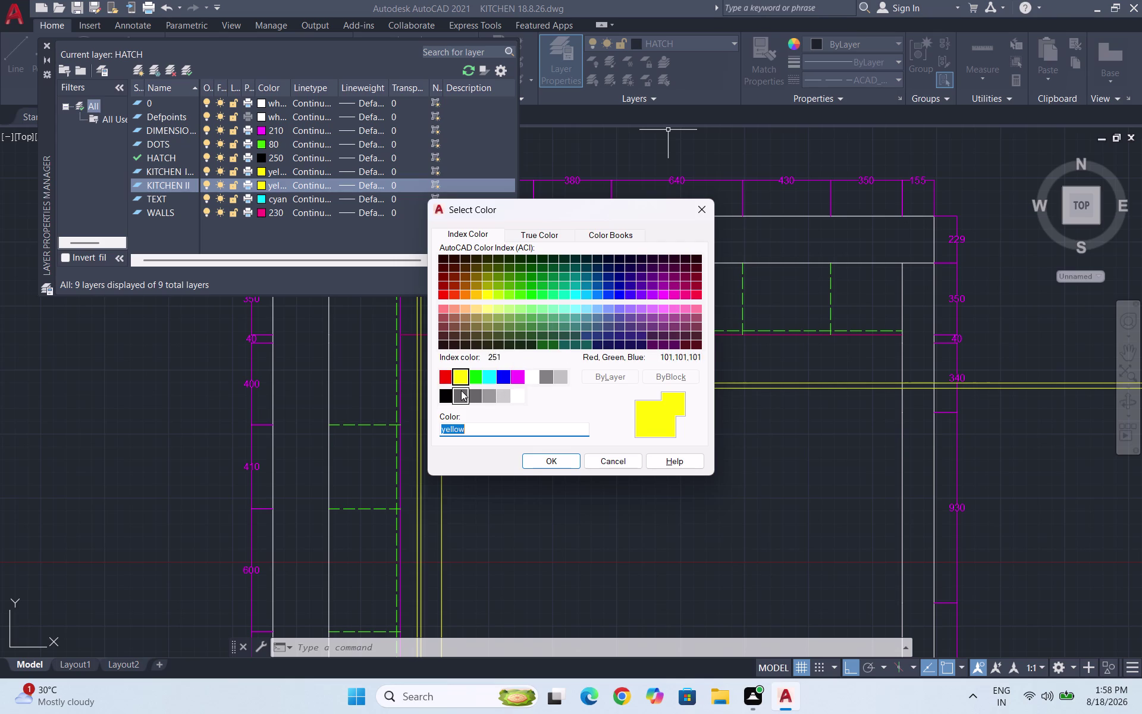
click(493, 372)
click(564, 461)
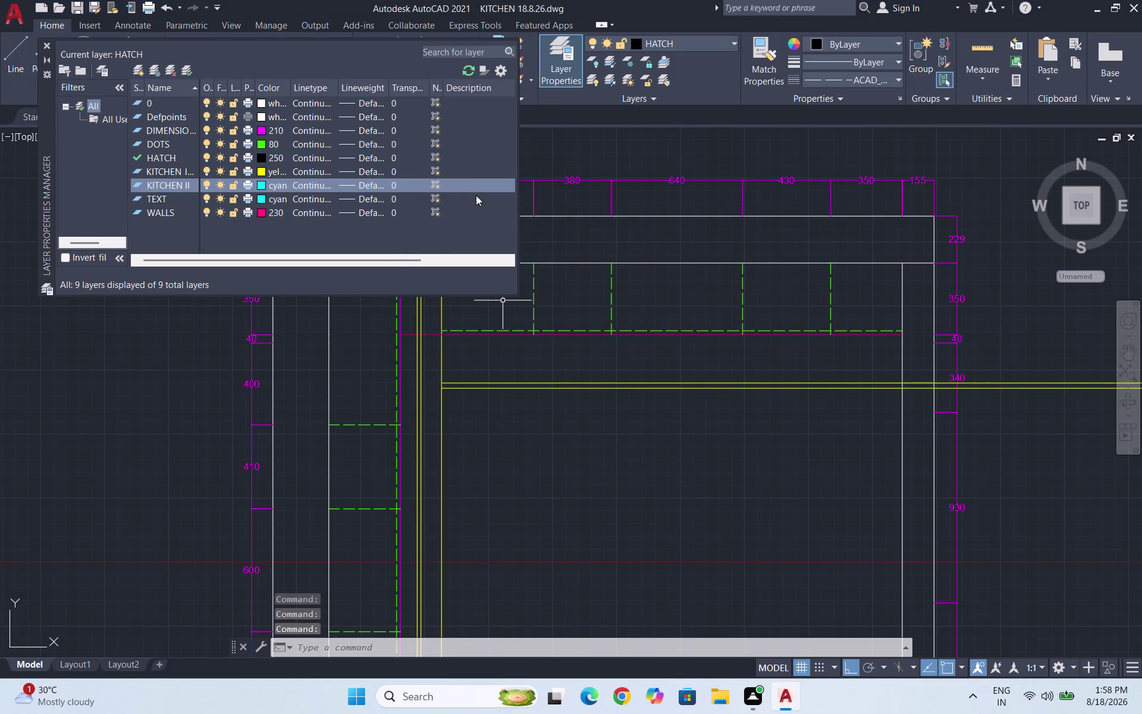
click(186, 74)
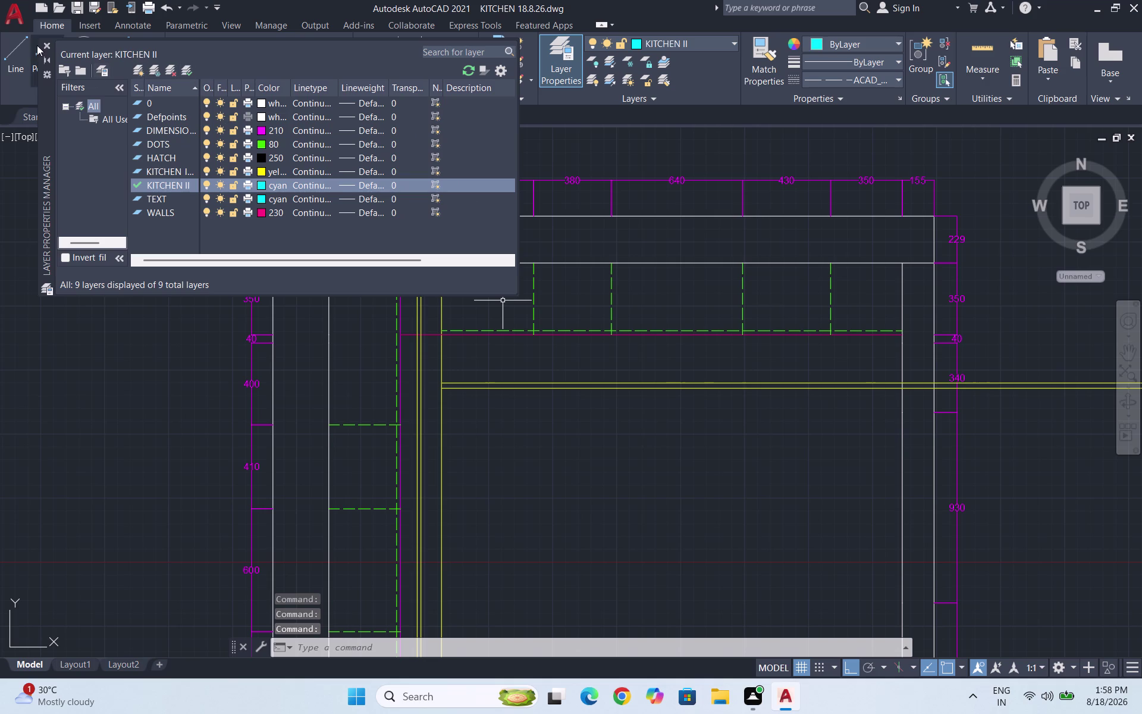
click(46, 43)
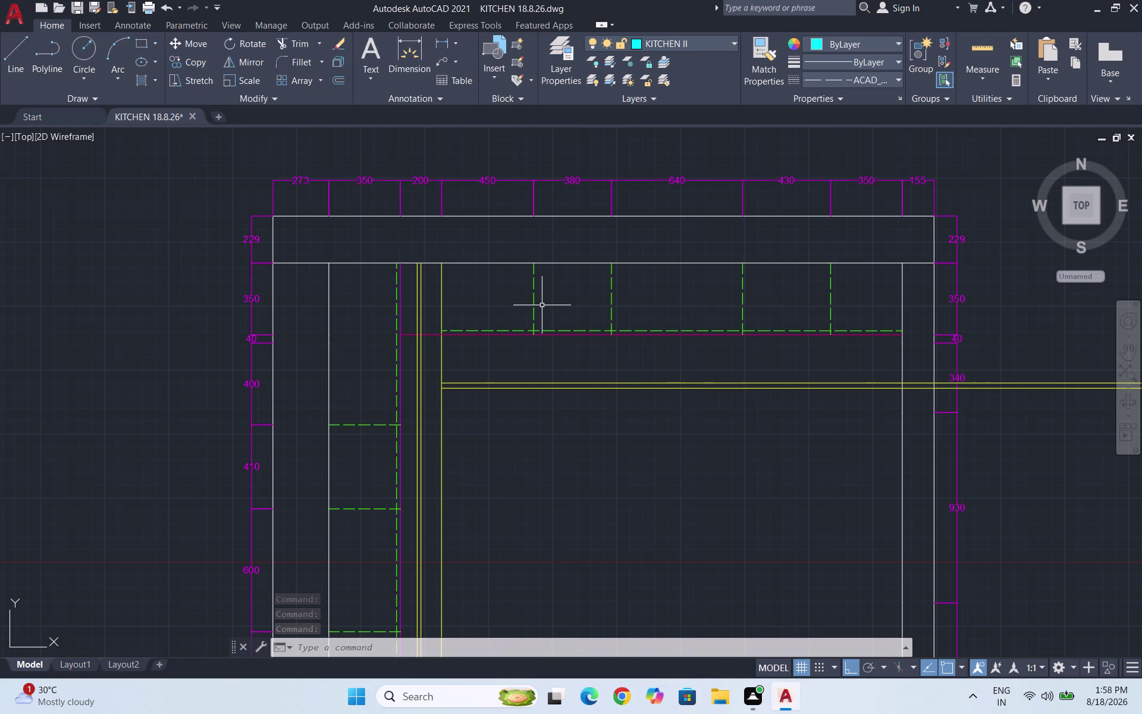
Start a rectangle at the top counter's inner corner, then cancel it.
text(RE)
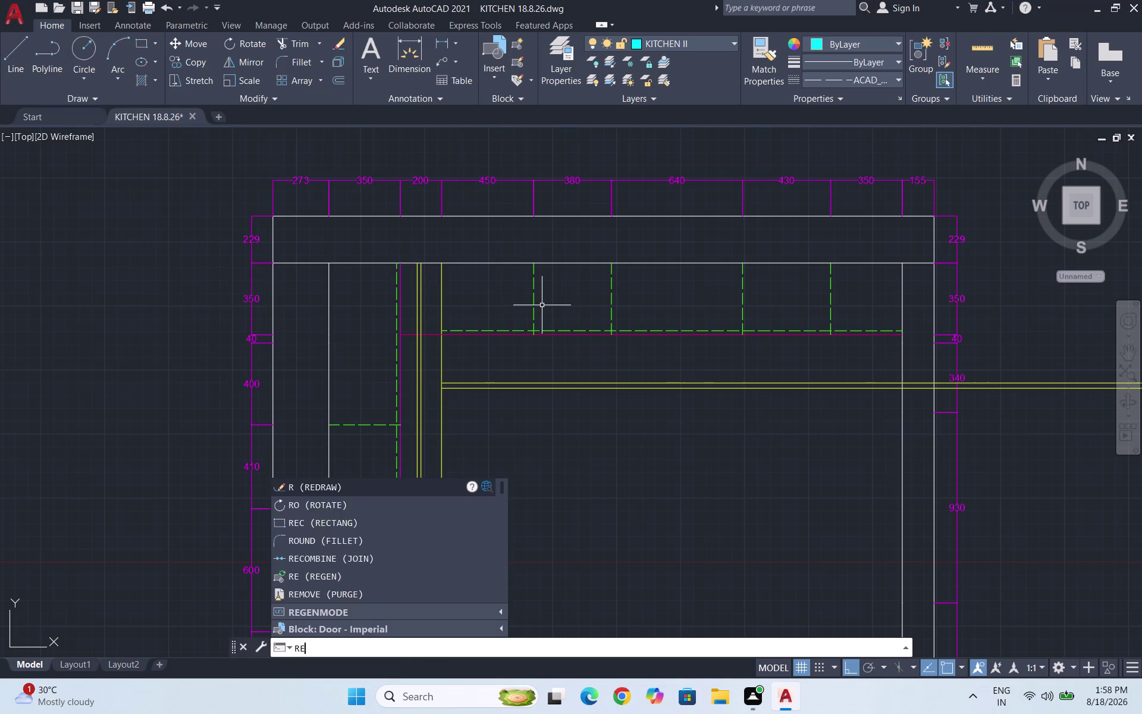
text(C)
key(Return)
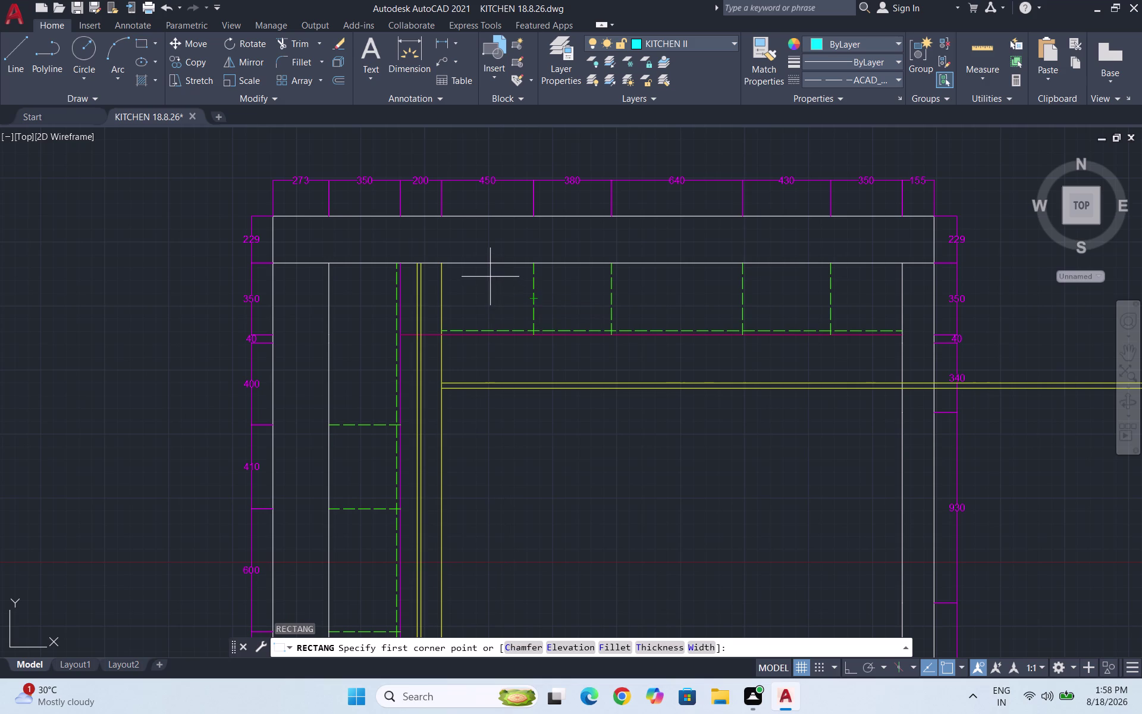
scroll(up, 3)
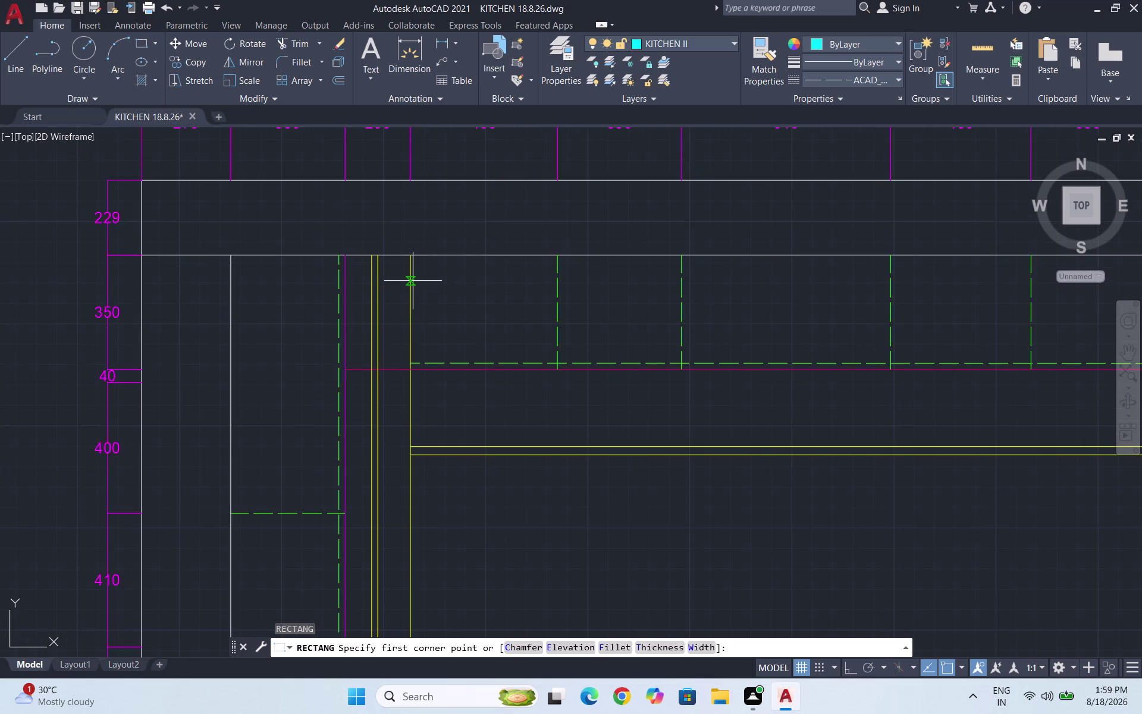
click(412, 281)
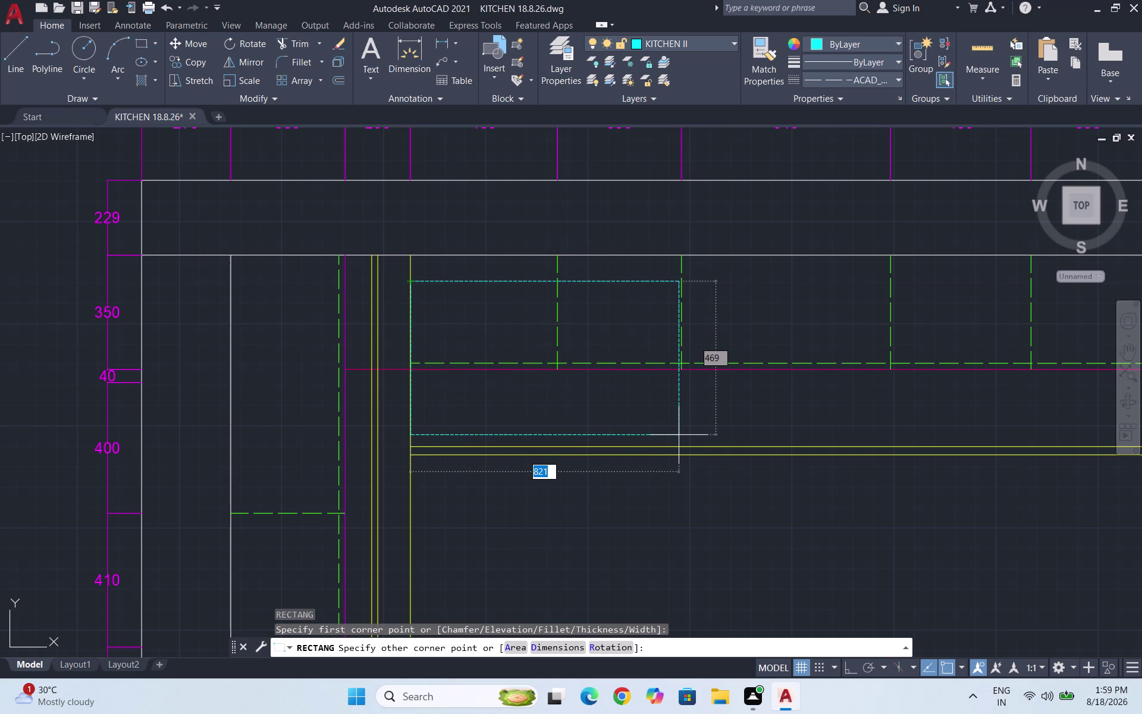
key(Escape)
key(Escape)
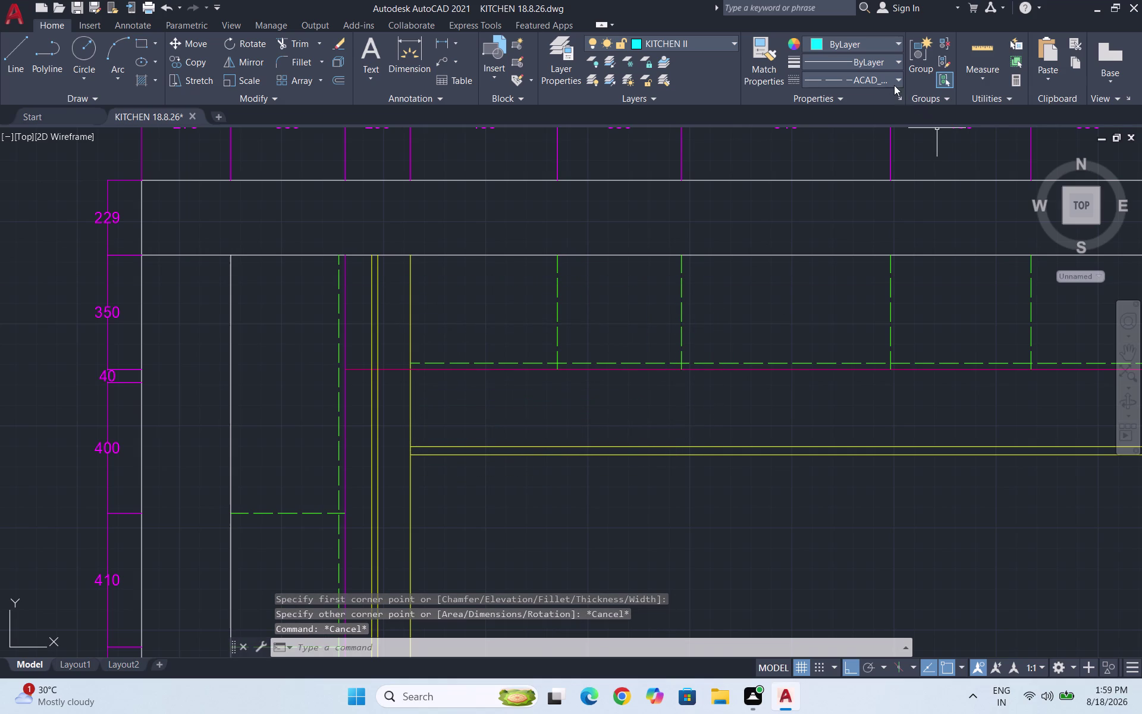
Set linetype to ByLayer and restart the rectangle at the counter's inner corner.
click(884, 79)
click(874, 95)
text(RE)
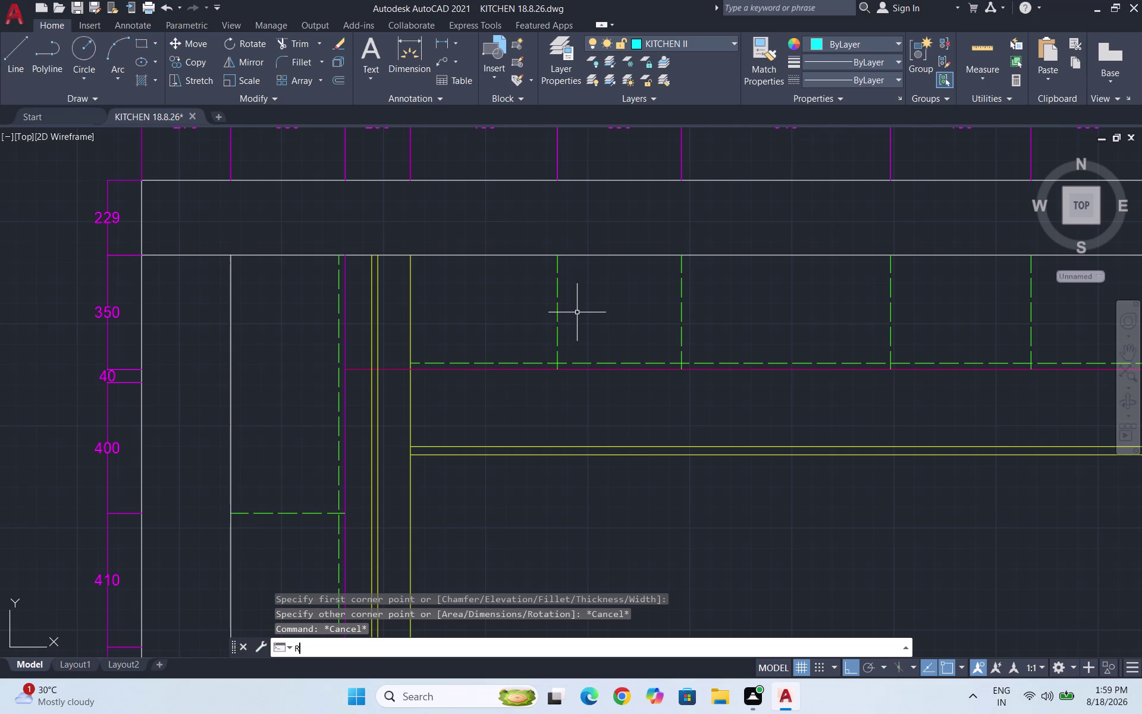
text(C)
key(Return)
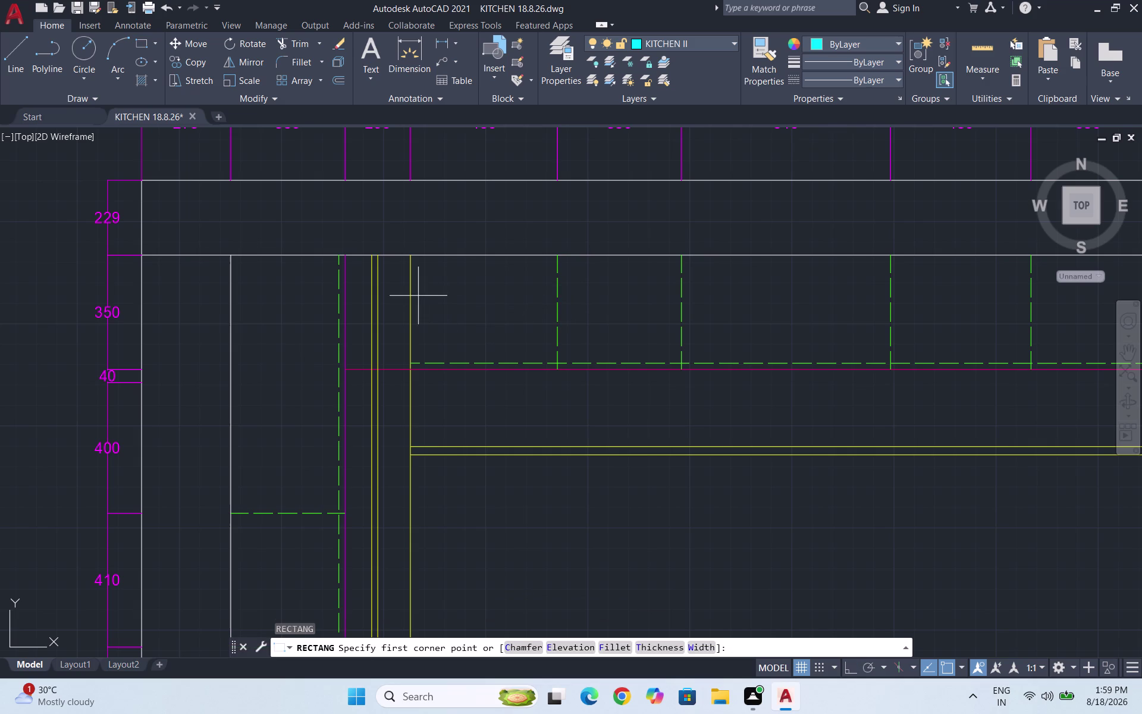
click(412, 287)
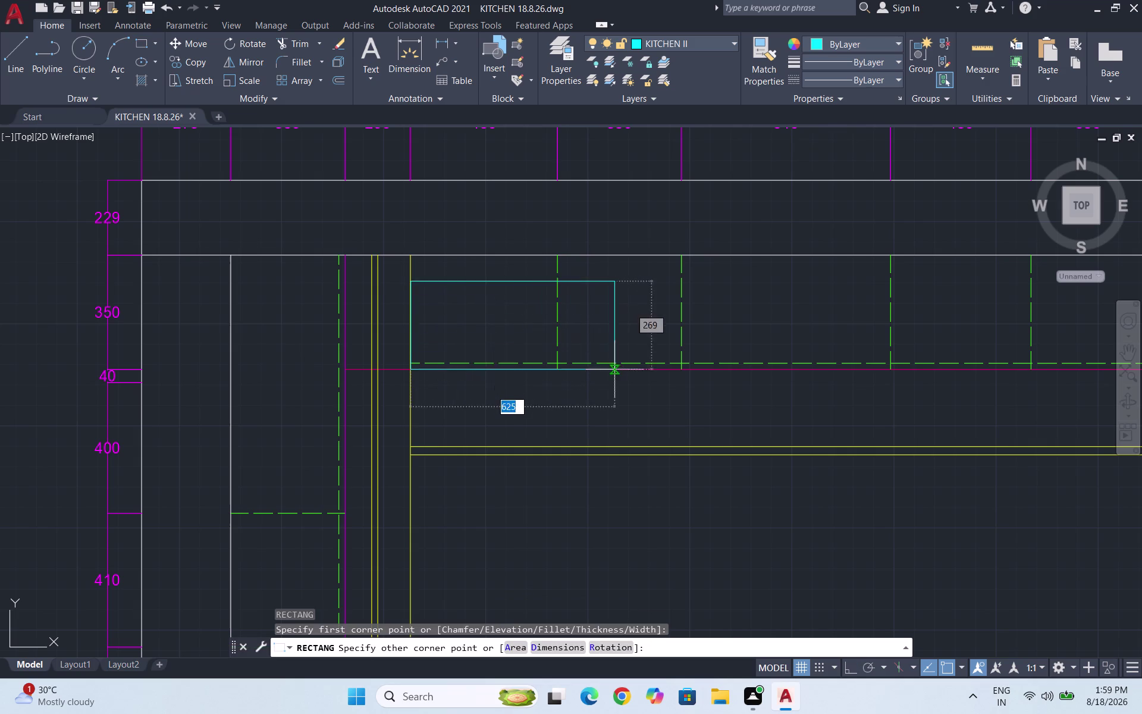